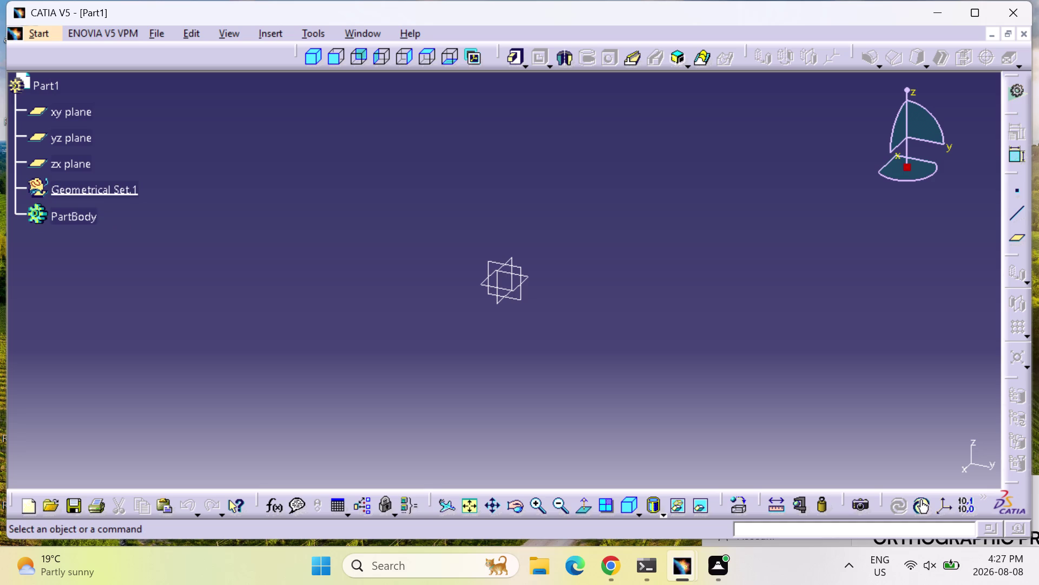
Select Part1's yz plane in the specification tree as the sketch reference.
click(56, 138)
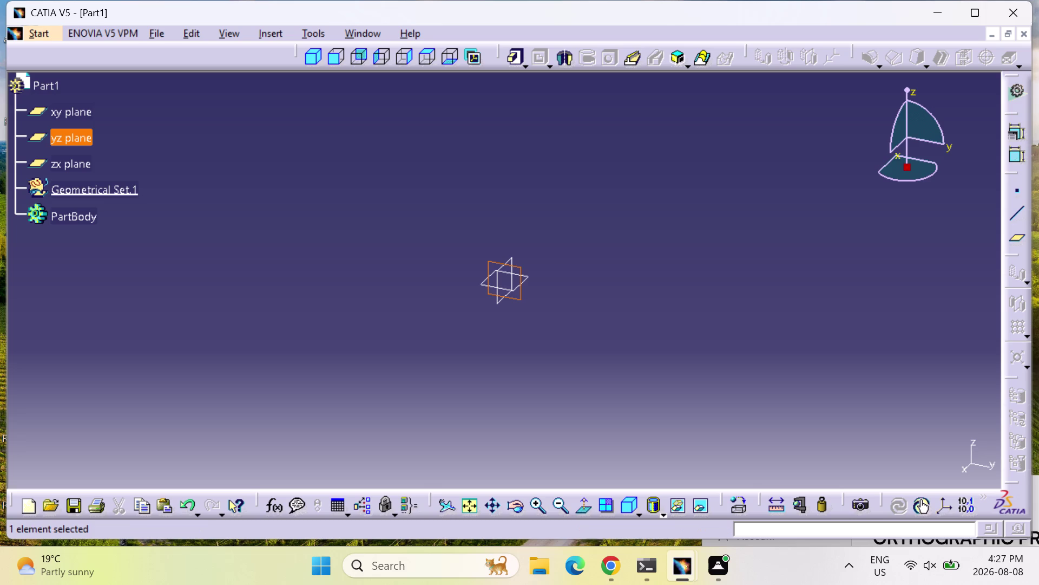
scroll(down, 3)
scroll(down, 3)
scroll(down, 3)
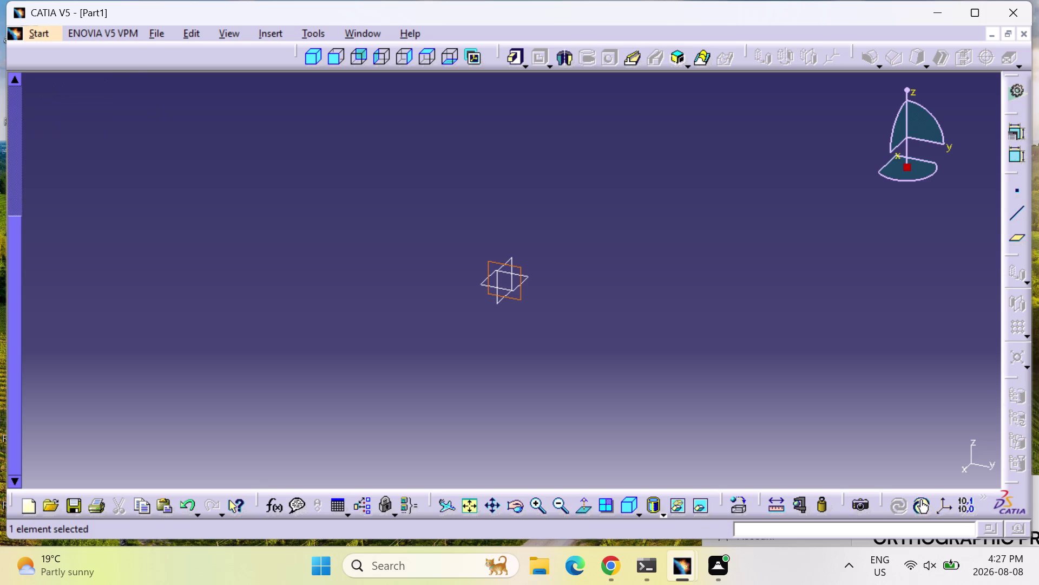
scroll(up, 3)
scroll(down, 3)
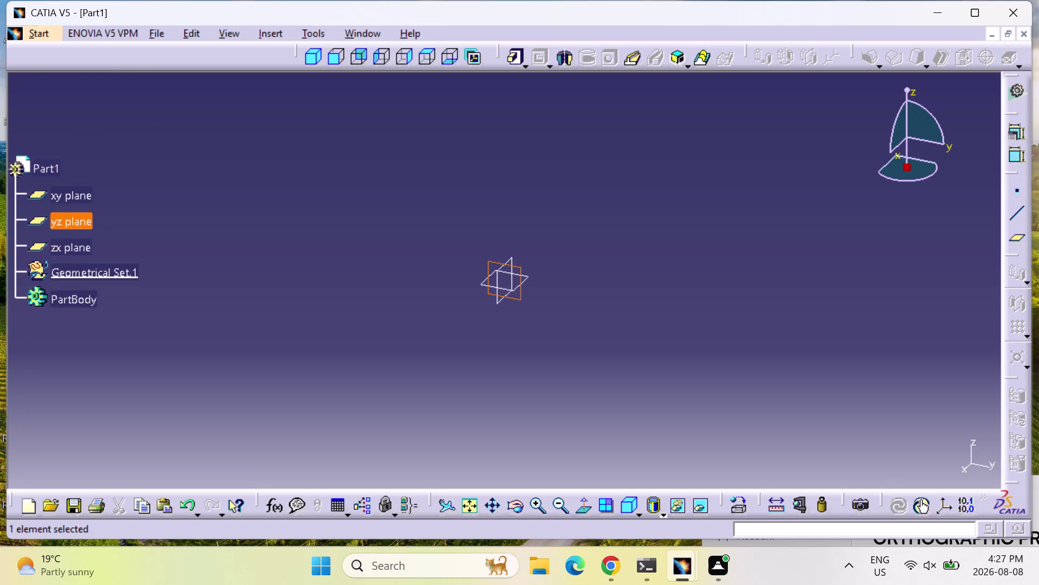
scroll(down, 3)
scroll(down, 3)
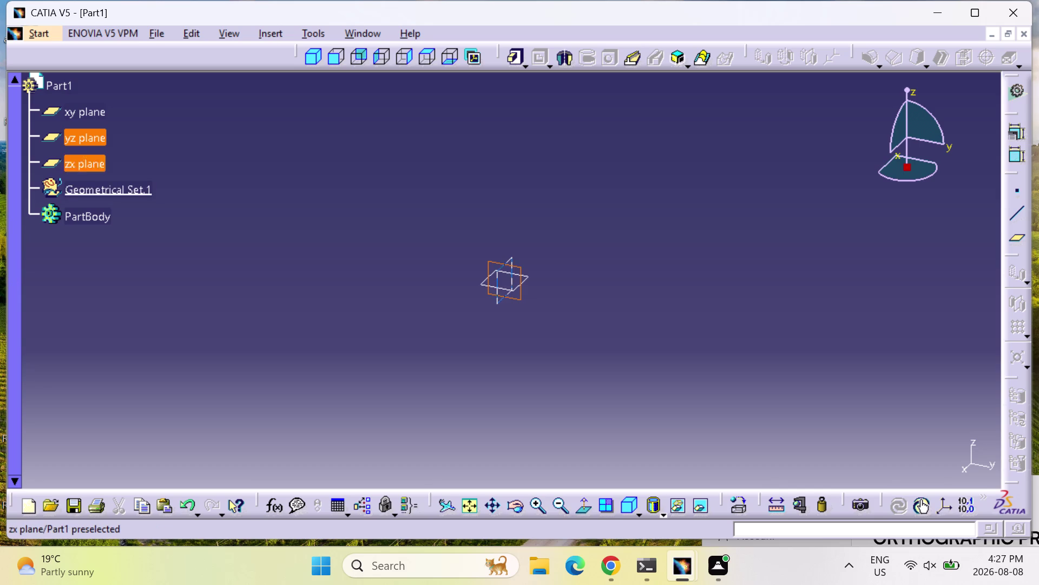
click(85, 140)
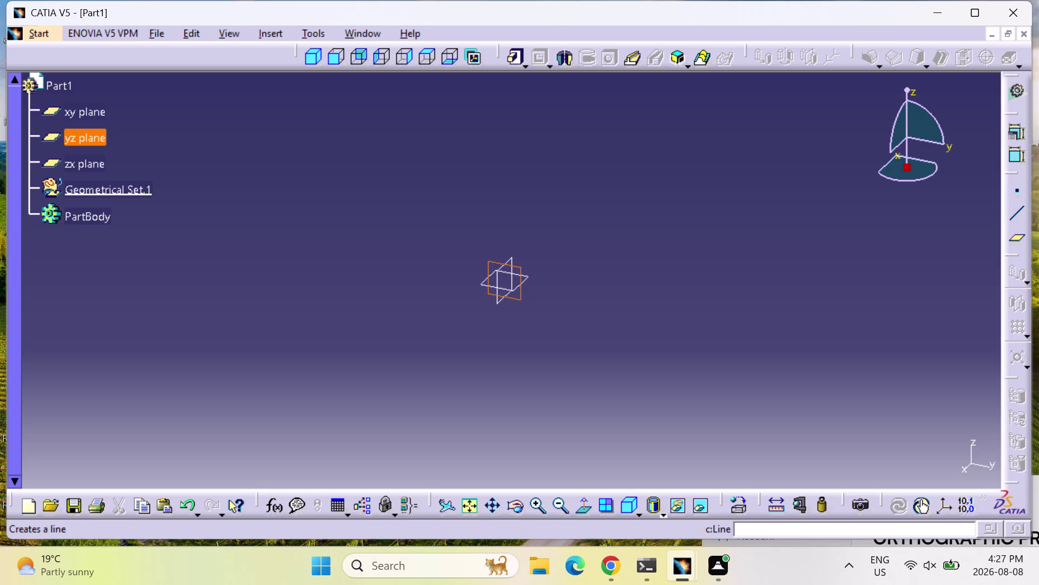
right_click(952, 52)
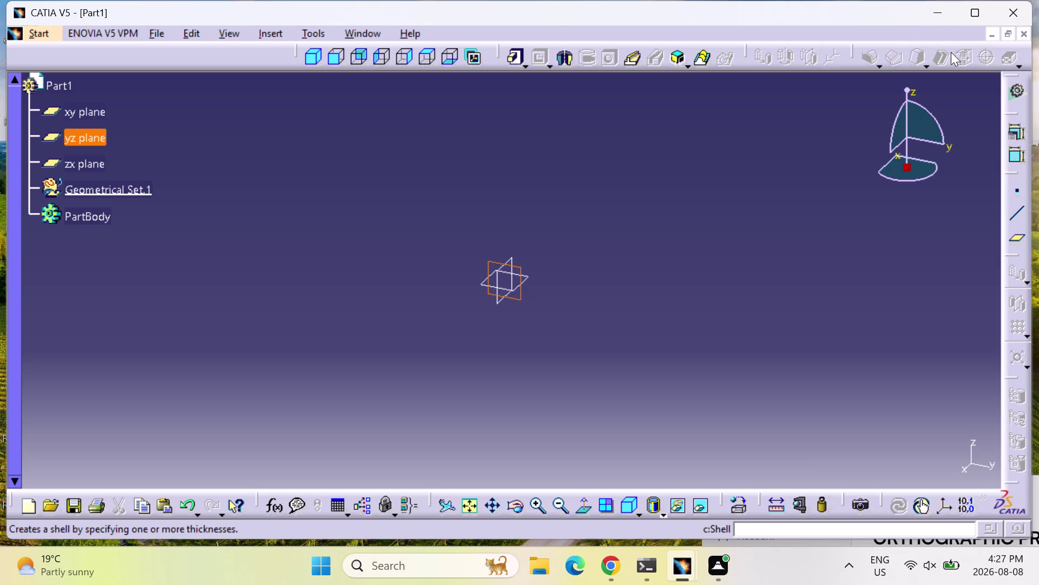
Move the modelling and wireframe toolbars to new docked positions at the top.
right_click(949, 44)
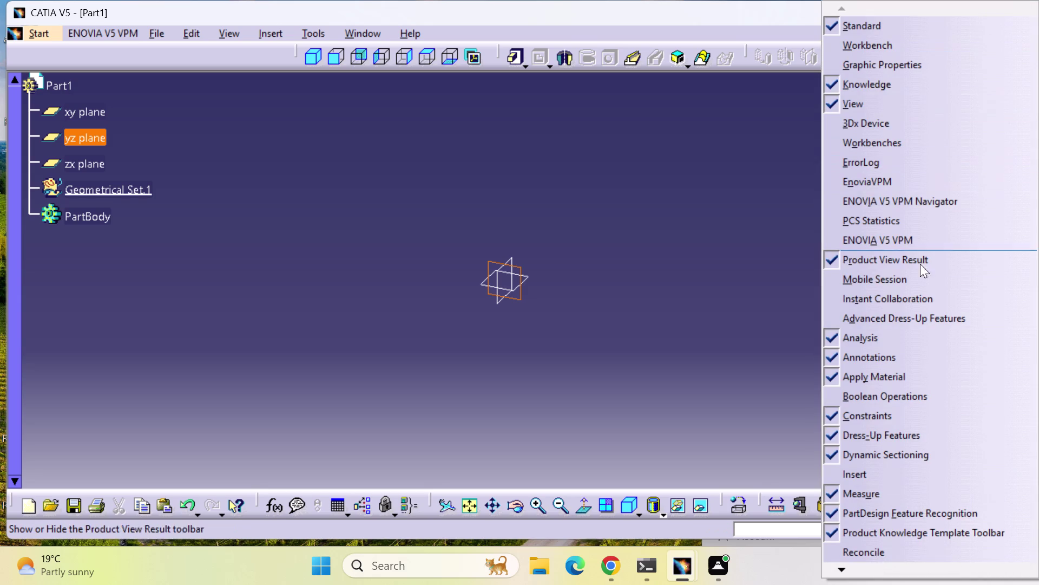
click(787, 38)
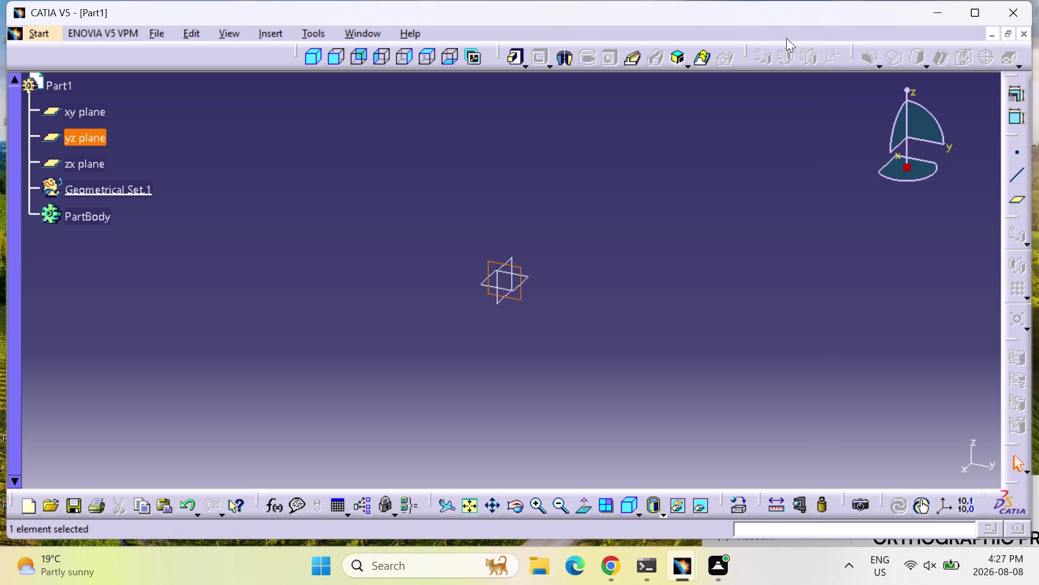
drag(1015, 134, 920, 59)
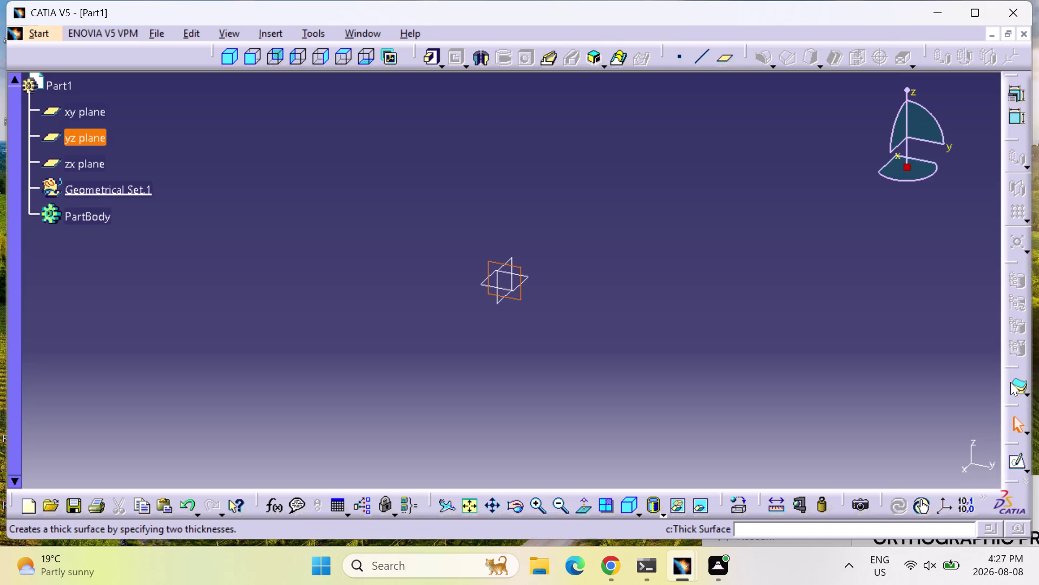
drag(1012, 372, 939, 11)
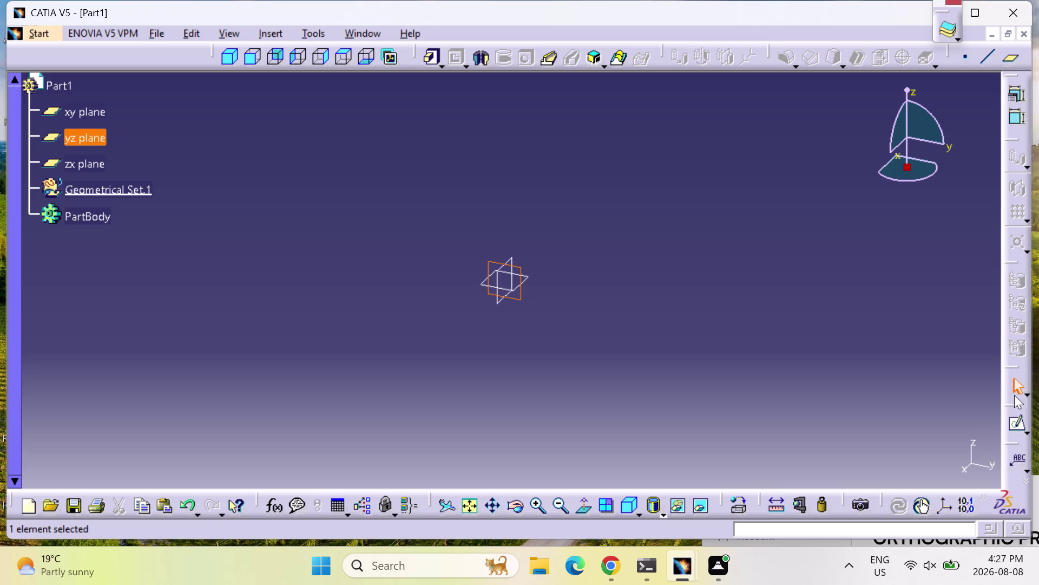
Redock the remaining tool groups so the Sketcher toolbar is within reach.
drag(1008, 367, 933, 0)
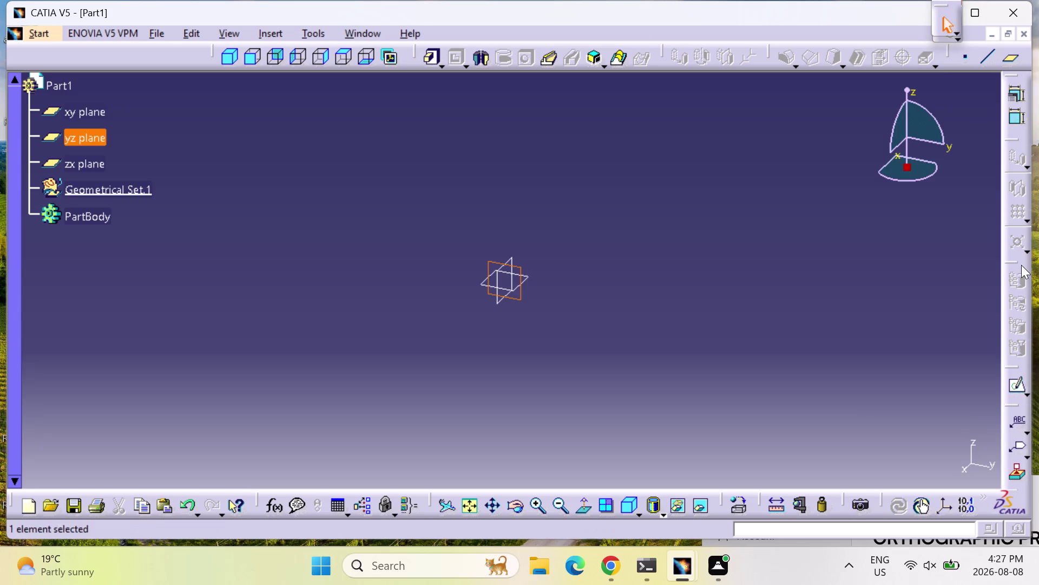
drag(1021, 264, 912, 53)
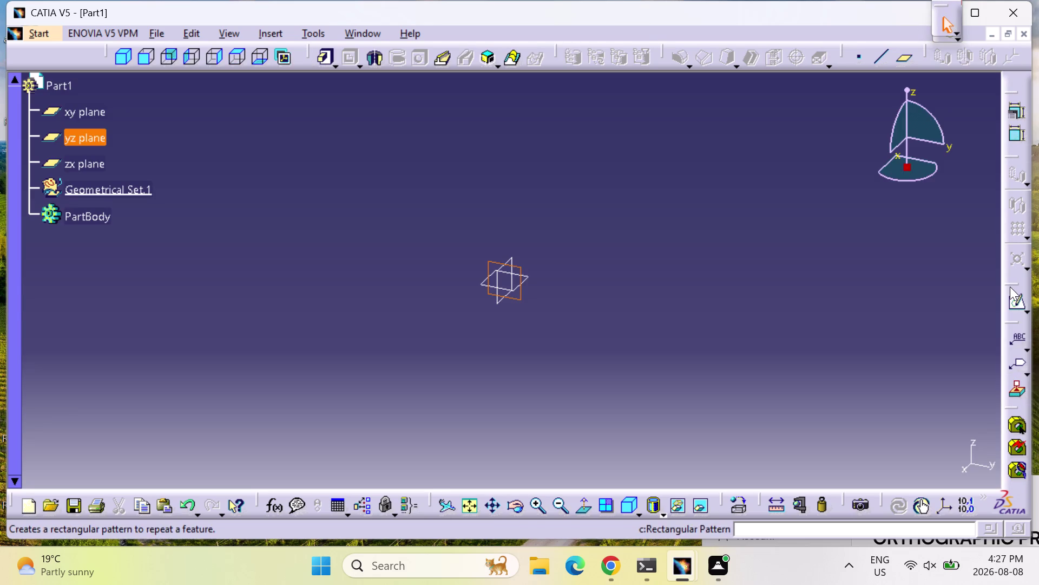
drag(1014, 243, 894, 0)
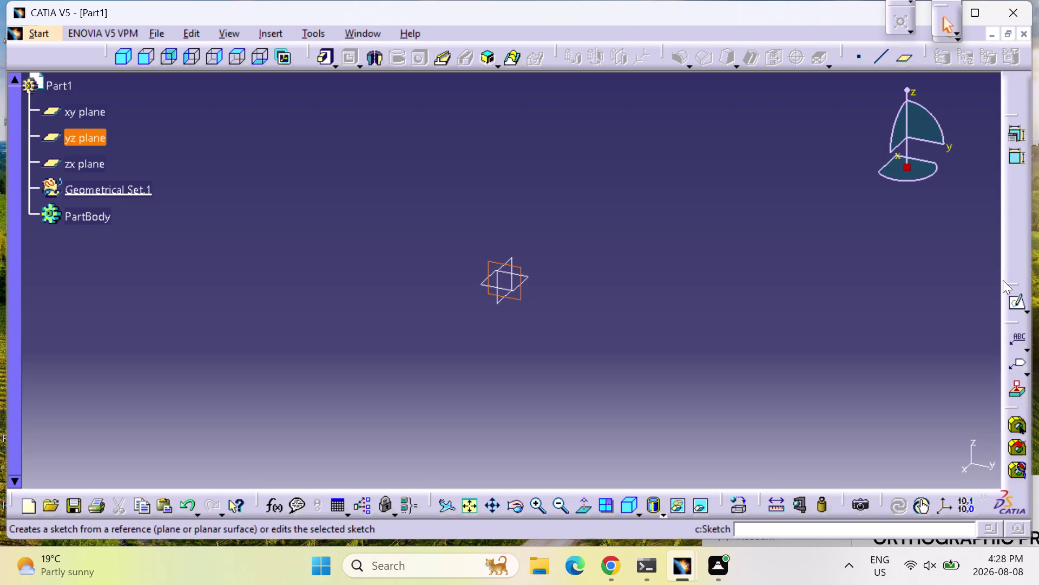
drag(1011, 281, 1021, 176)
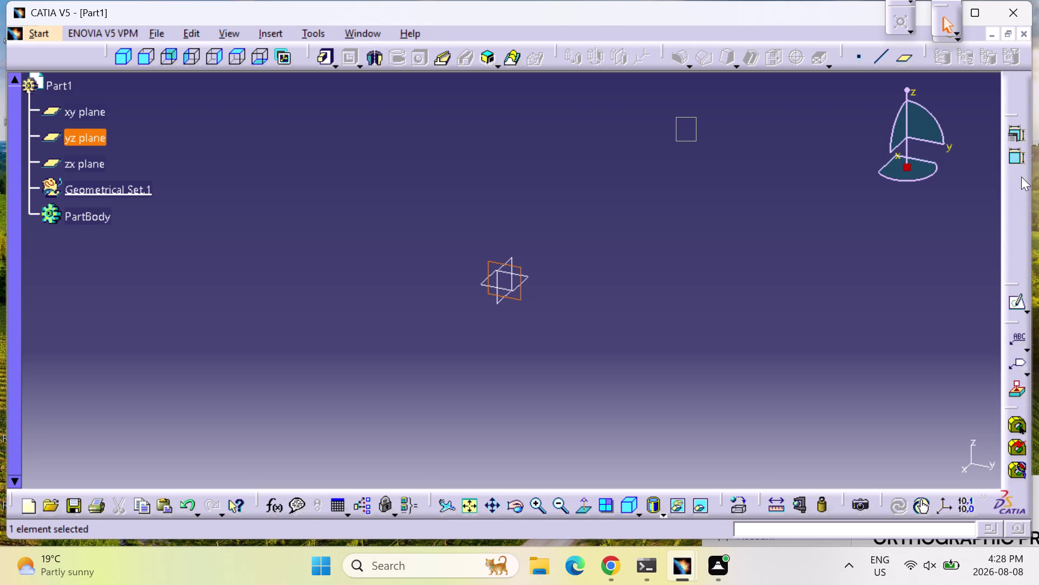
drag(1022, 176, 998, 182)
drag(998, 183, 1026, 173)
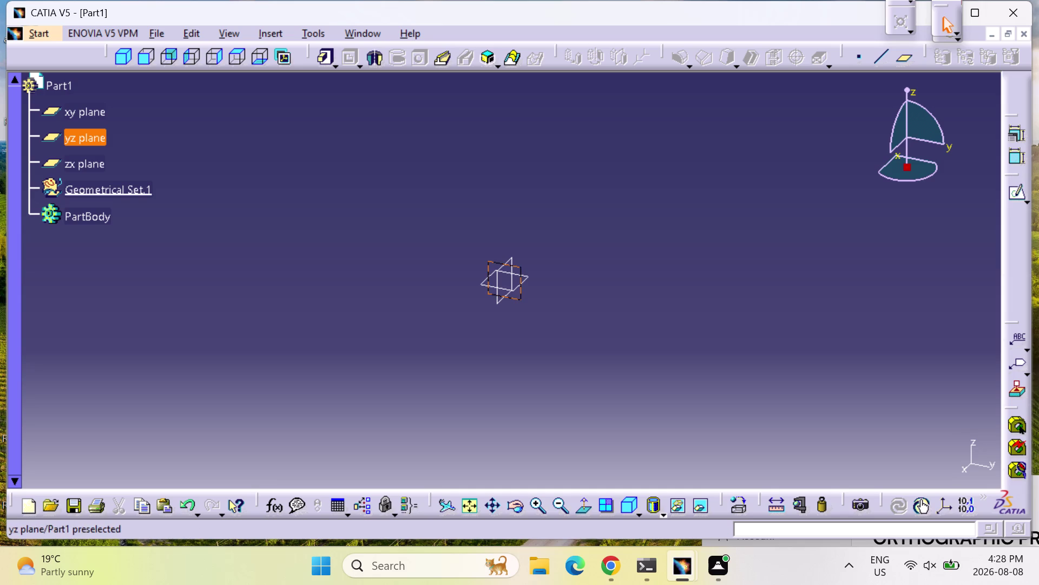
Create Sketch.1 on the yz plane and dismiss the pop-up notification.
click(84, 136)
click(1016, 189)
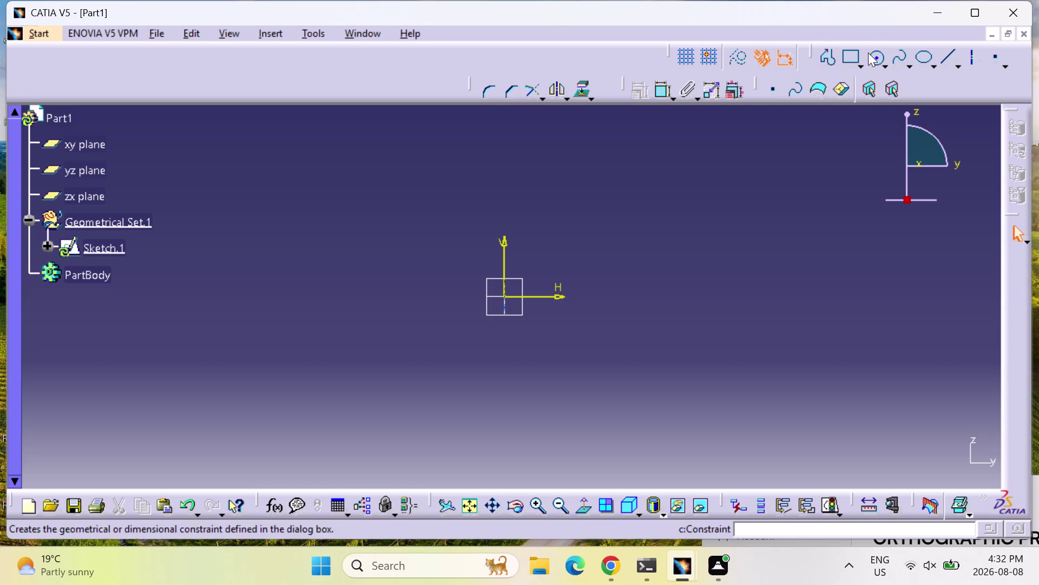
Start a rectangle with its first corner at the sketch origin.
click(855, 58)
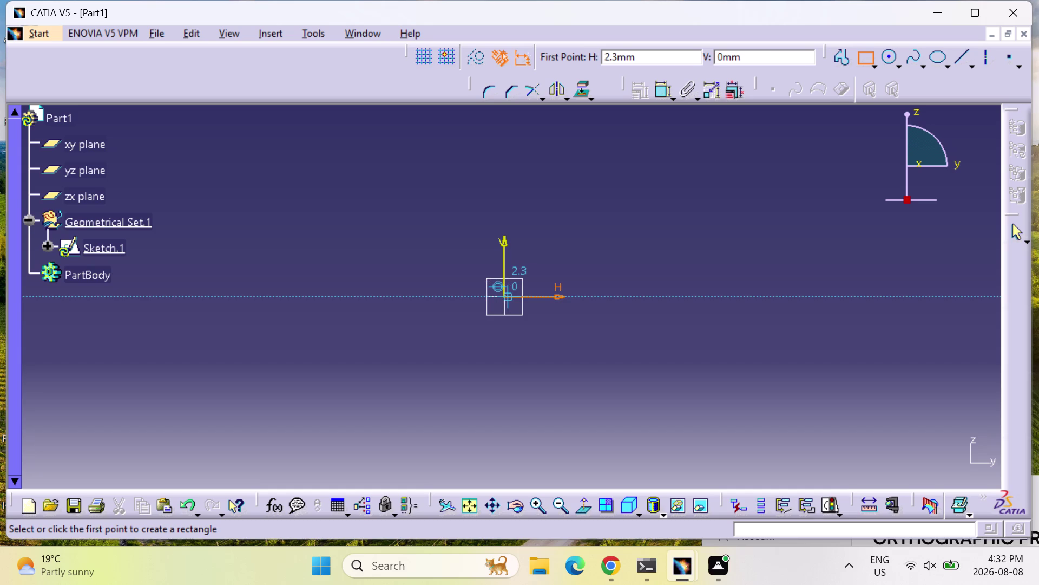
click(508, 298)
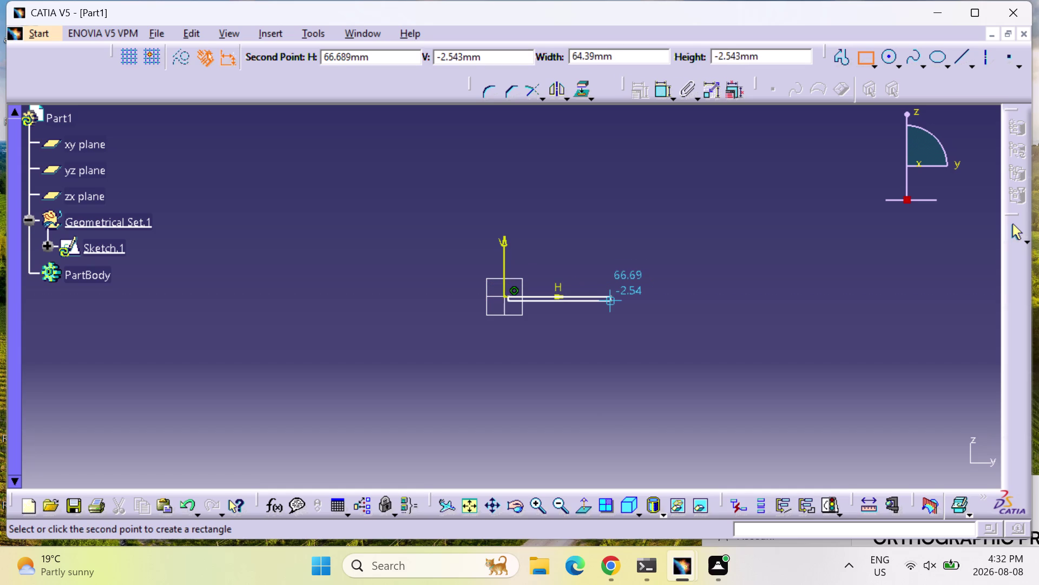
key(Escape)
key(Escape)
key(Escape)
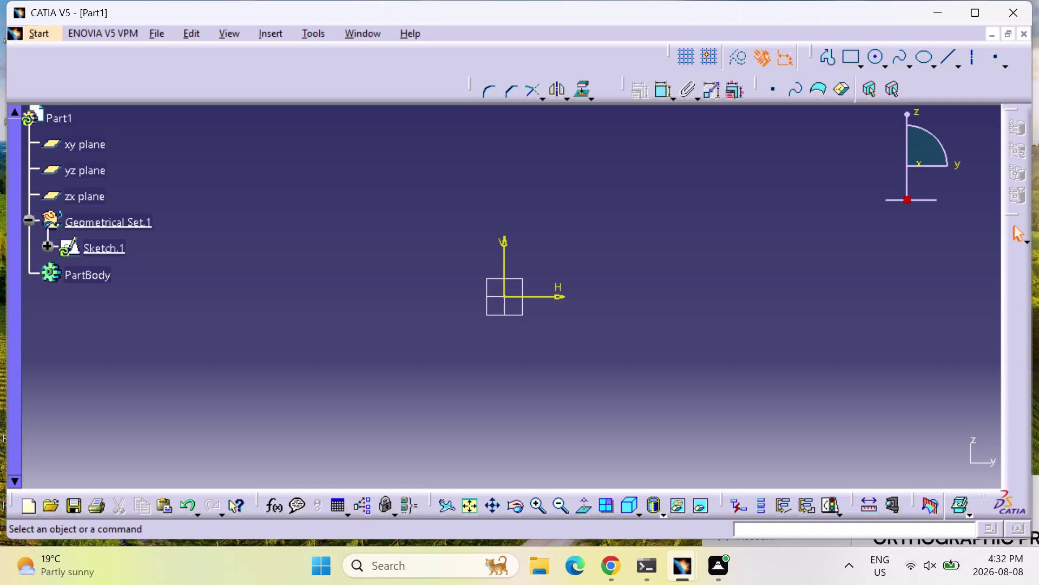
click(830, 53)
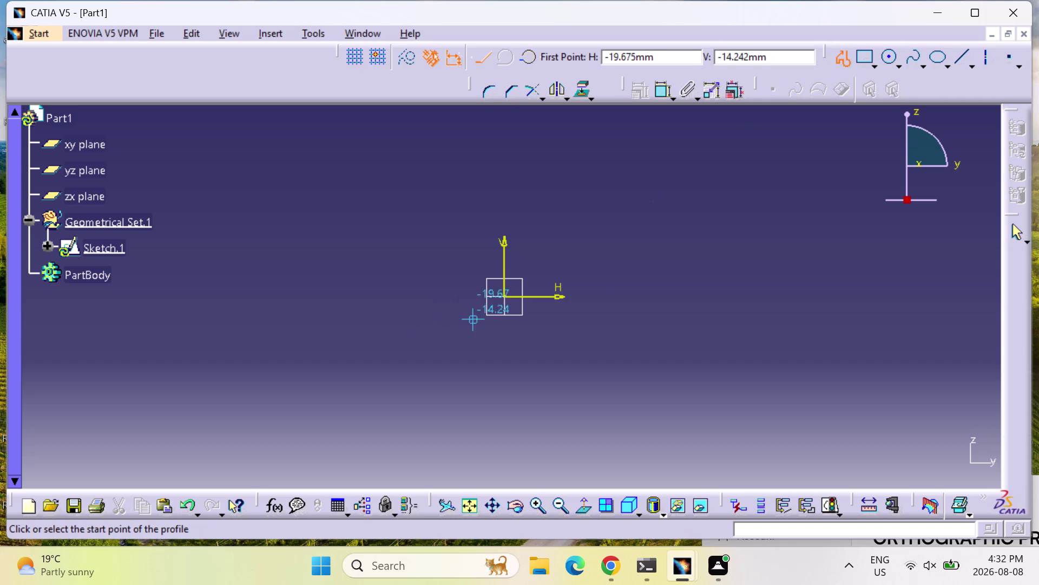
click(502, 296)
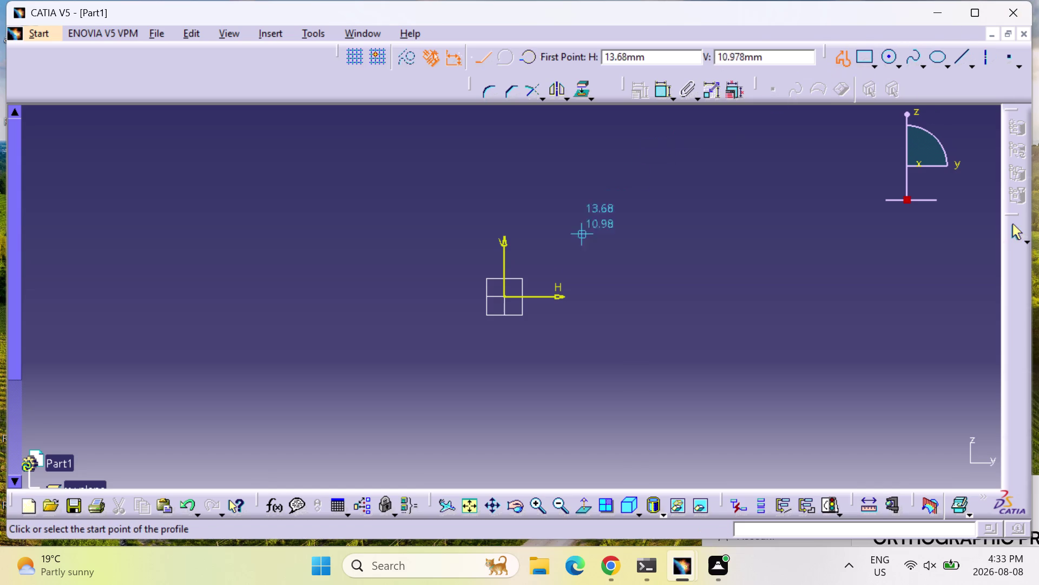
click(505, 298)
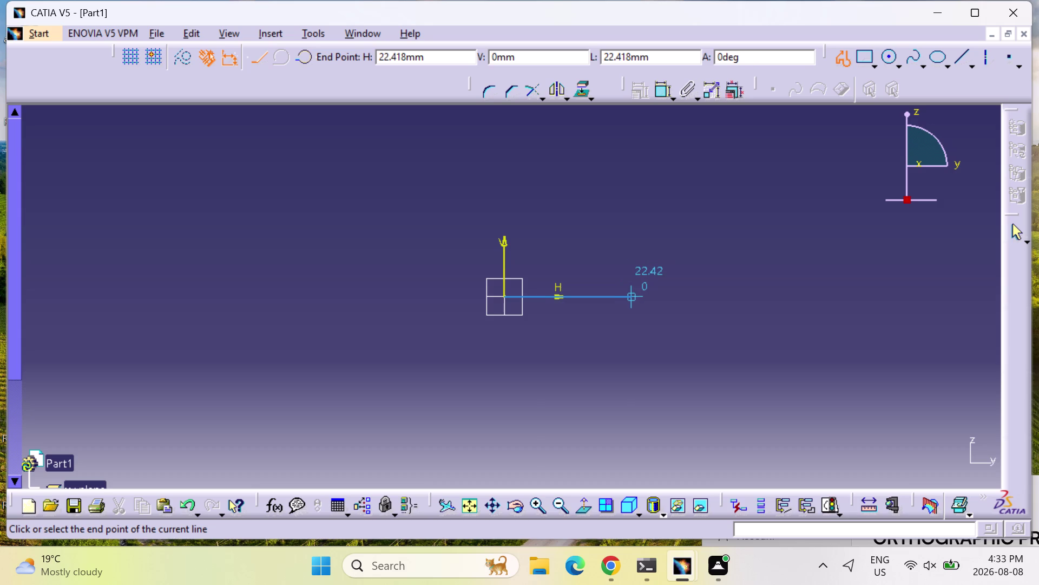
key(6)
key(Return)
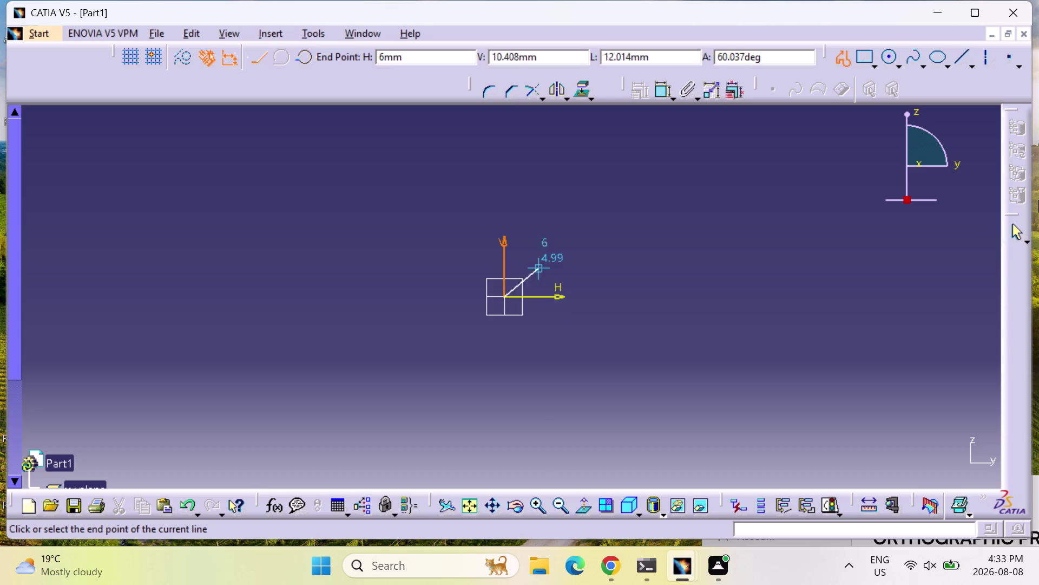
key(Escape)
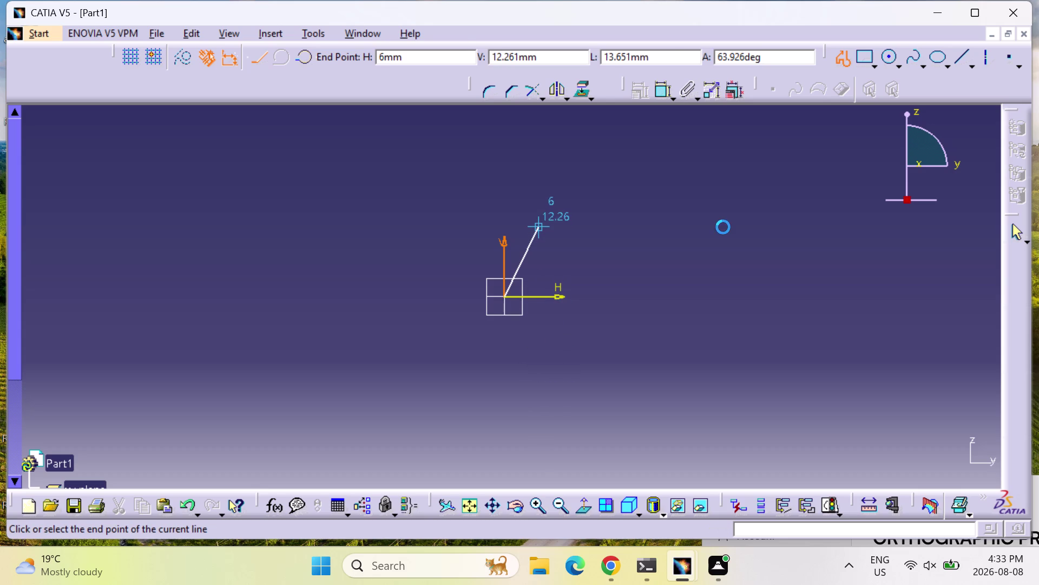
key(Escape)
key(Escape)
key(Escape)
key(Escape)
key(Escape)
key(Escape)
key(Escape)
key(Escape)
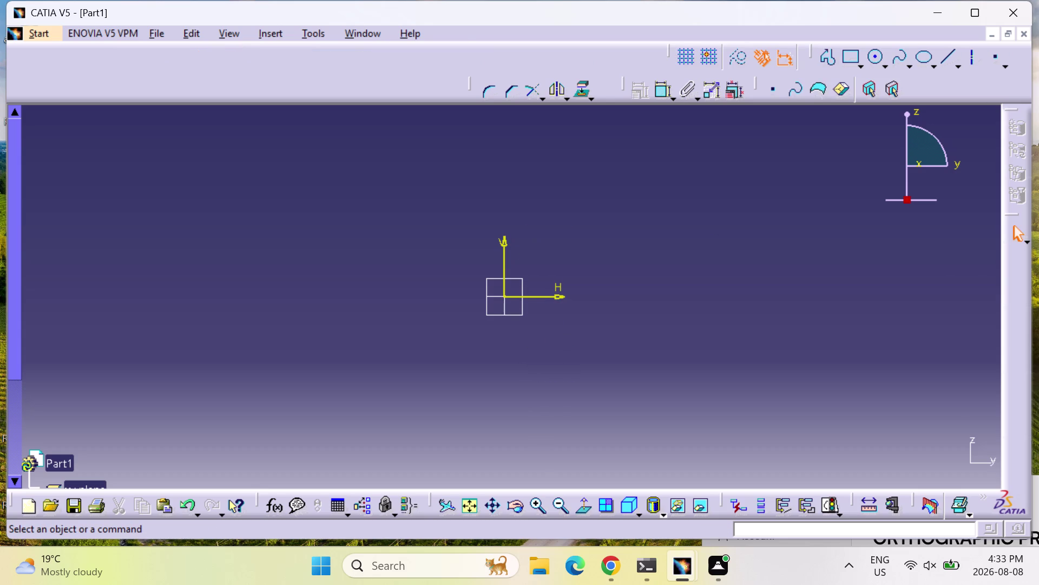
click(822, 58)
click(830, 58)
click(1025, 31)
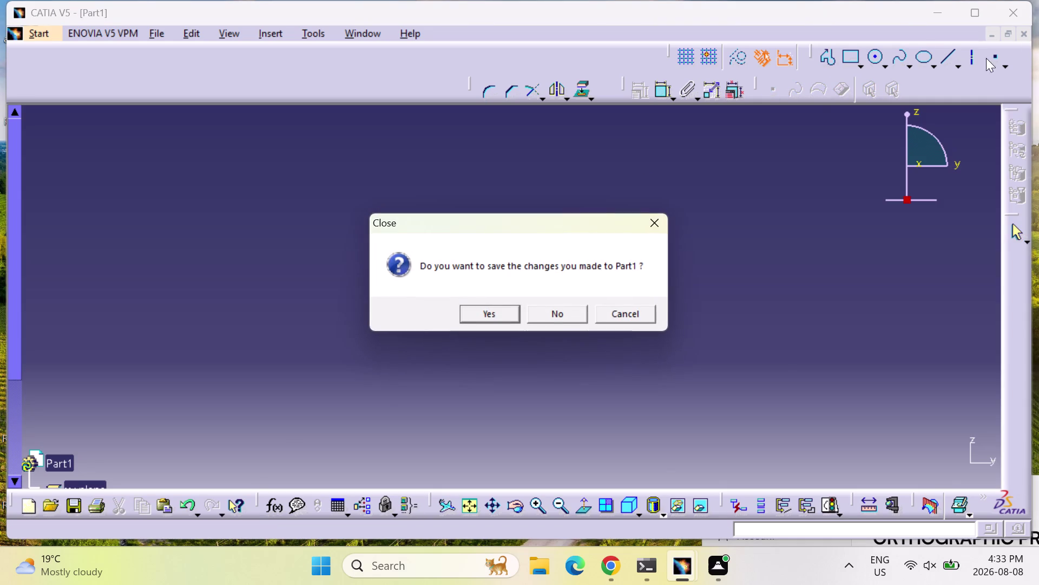
Close Part1 without saving and create a new Part1 in Part Design.
click(578, 316)
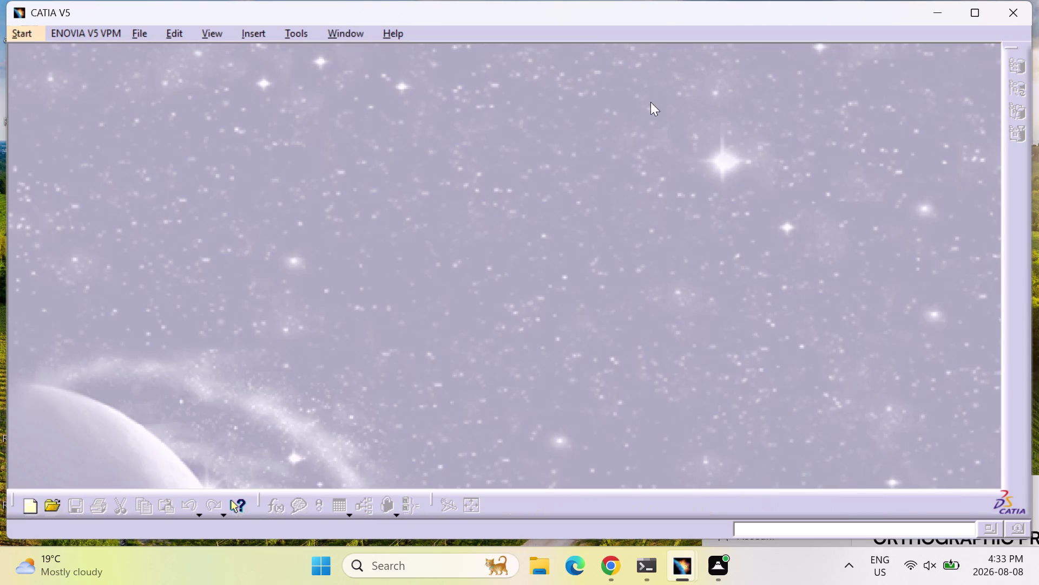
click(11, 31)
click(47, 66)
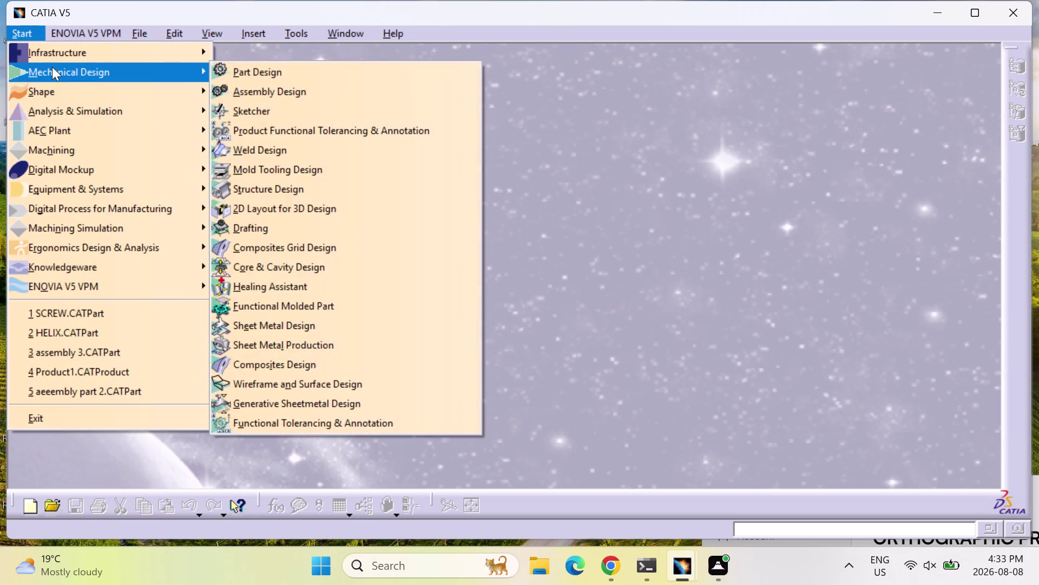
click(289, 67)
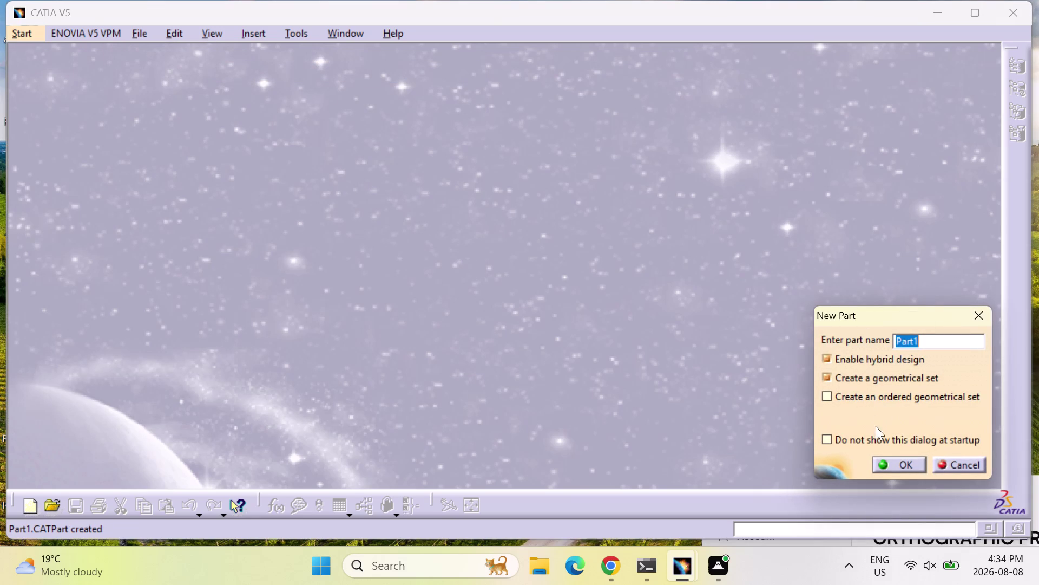
click(883, 458)
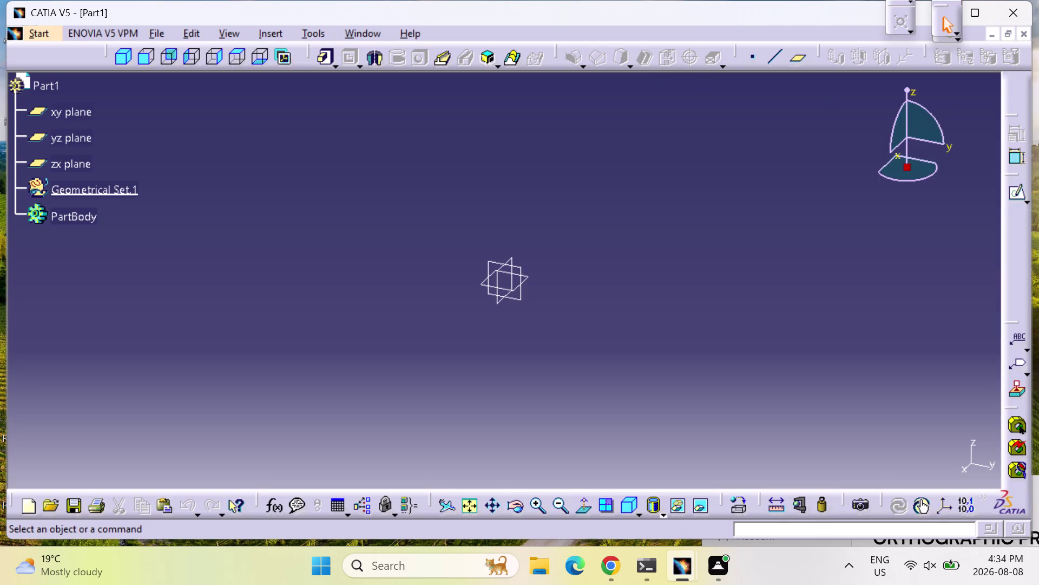
Create Sketch.1 on the yz plane of the new Part1.
click(63, 133)
click(1015, 194)
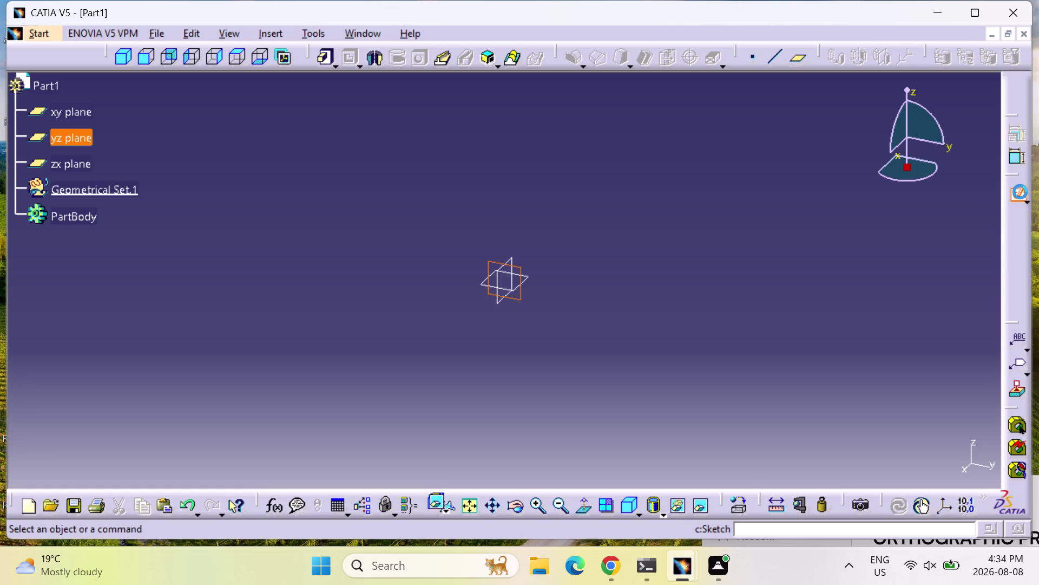
click(825, 53)
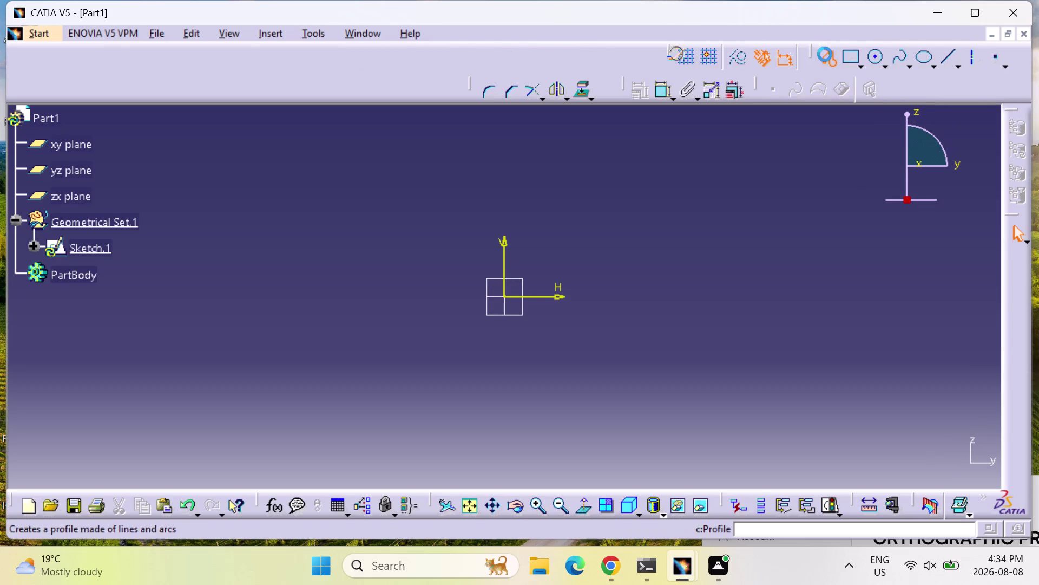
Start a profile at the origin, enter 6, then cancel it.
click(506, 296)
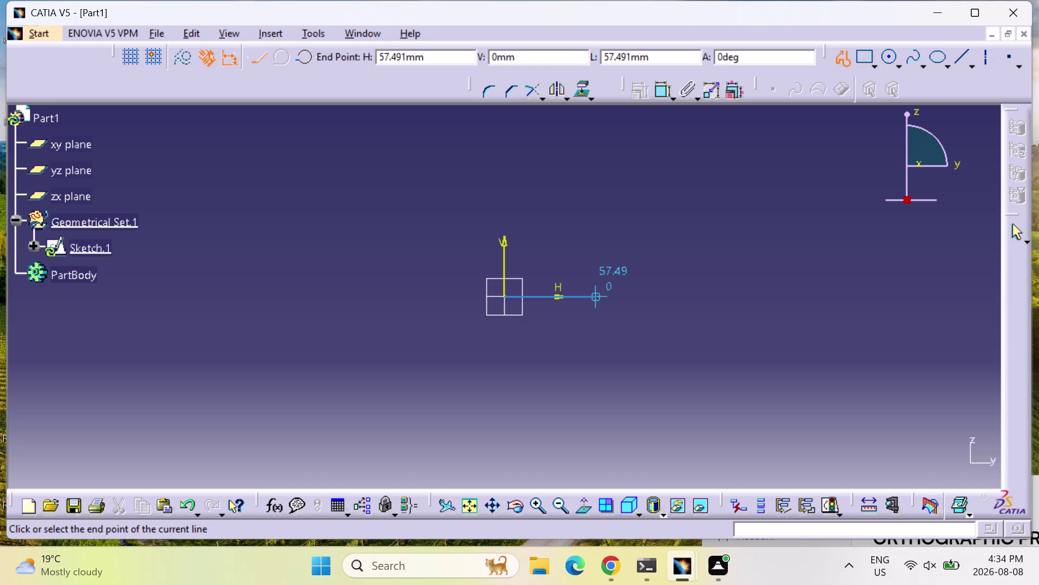
key(6)
key(Return)
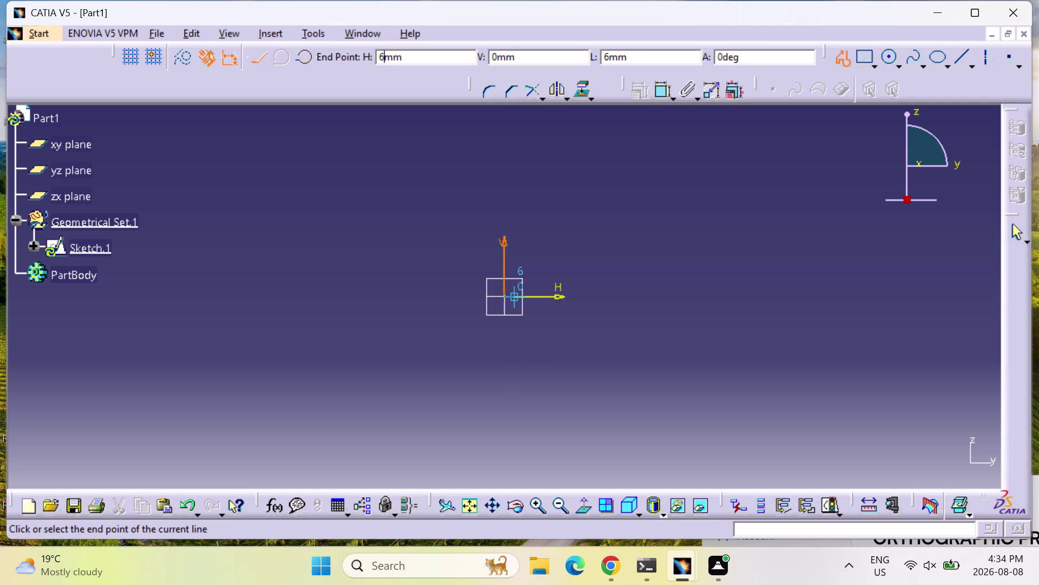
key(Escape)
key(Escape)
key(Escape)
key(Escape)
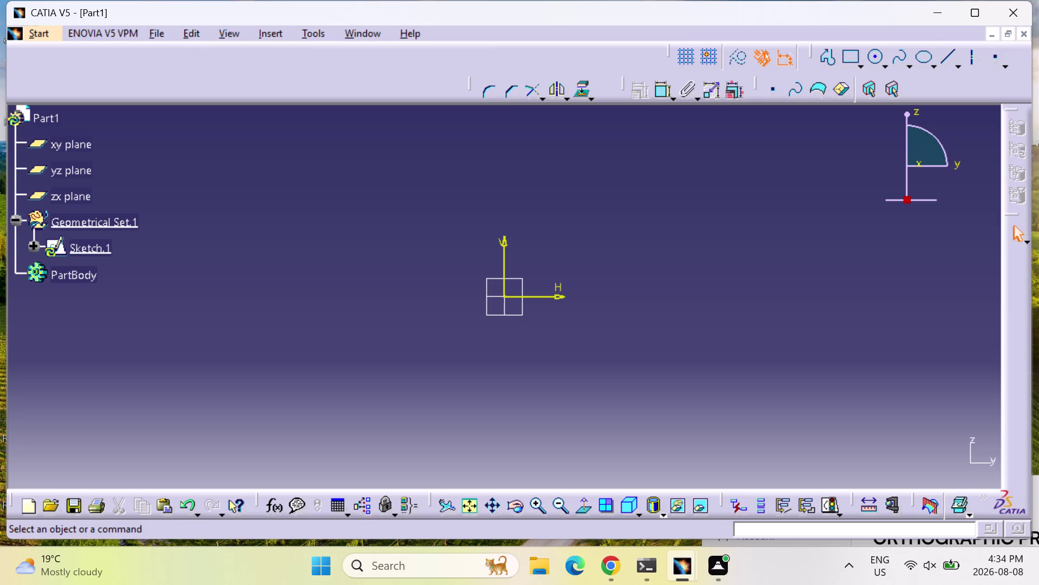
Draw a horizontal line right from the origin and a vertical line down from its end.
click(465, 506)
click(468, 504)
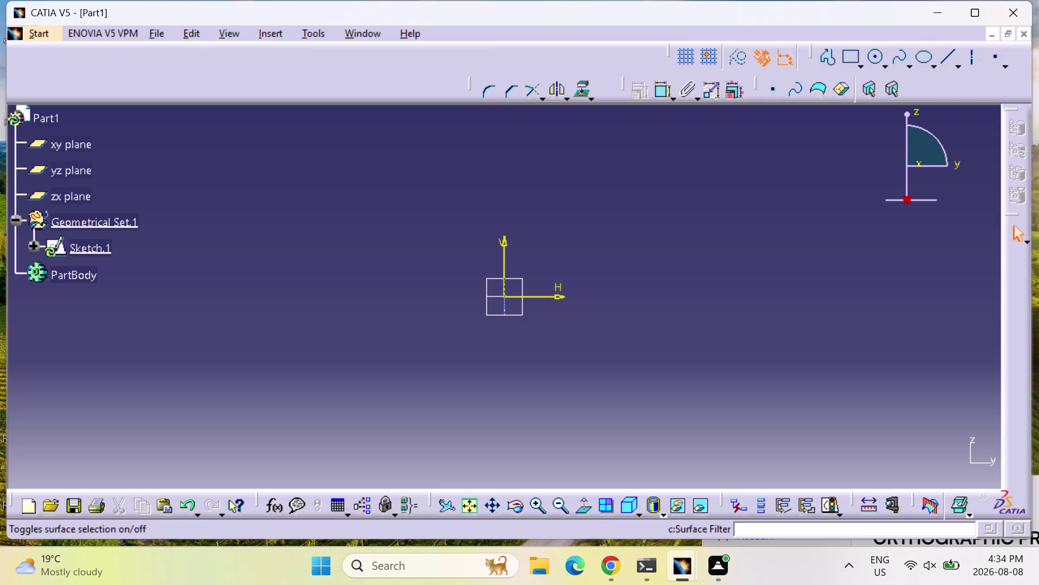
triple_click(537, 502)
click(824, 58)
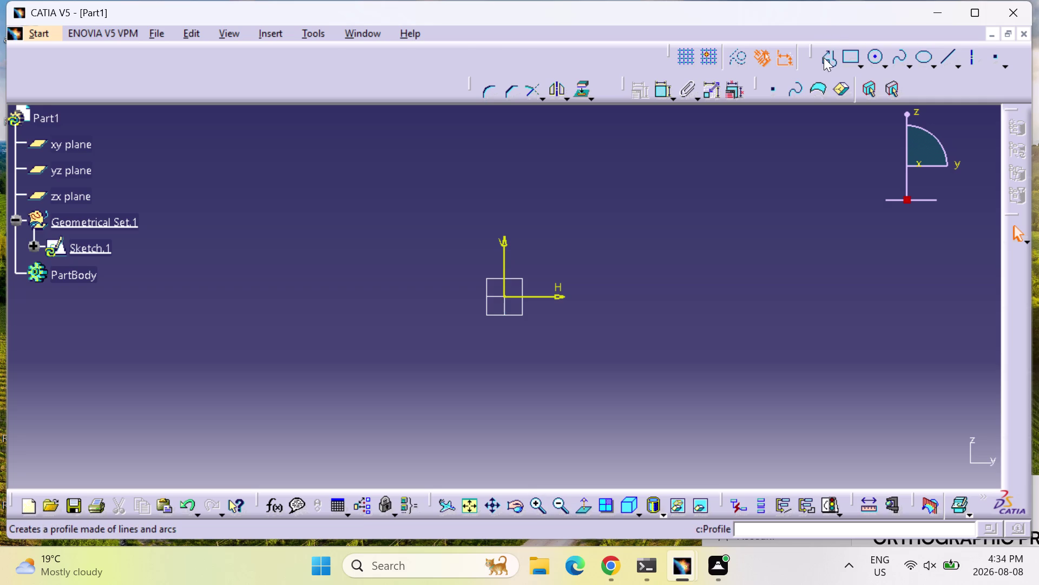
click(505, 295)
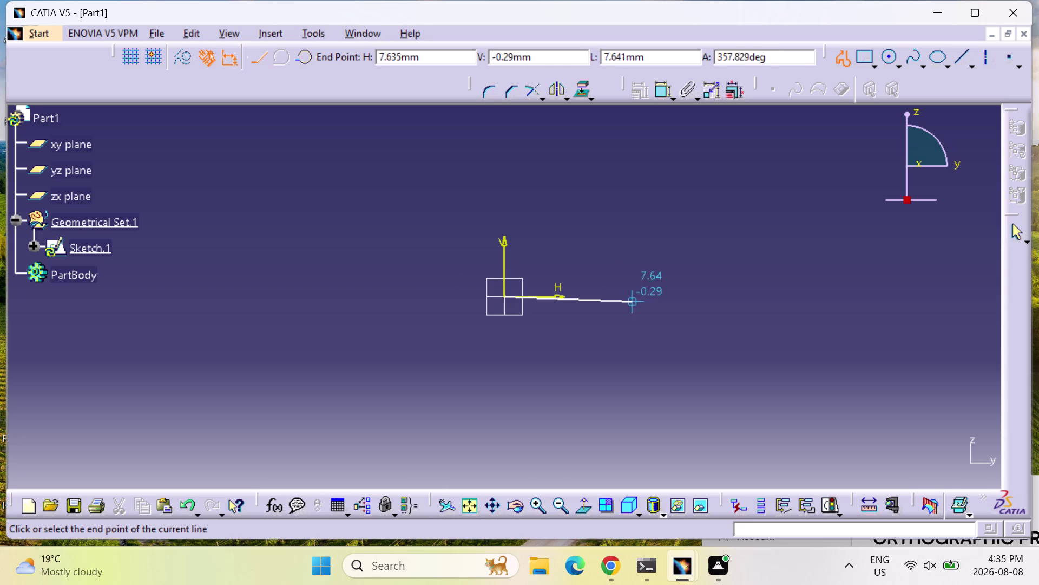
click(671, 297)
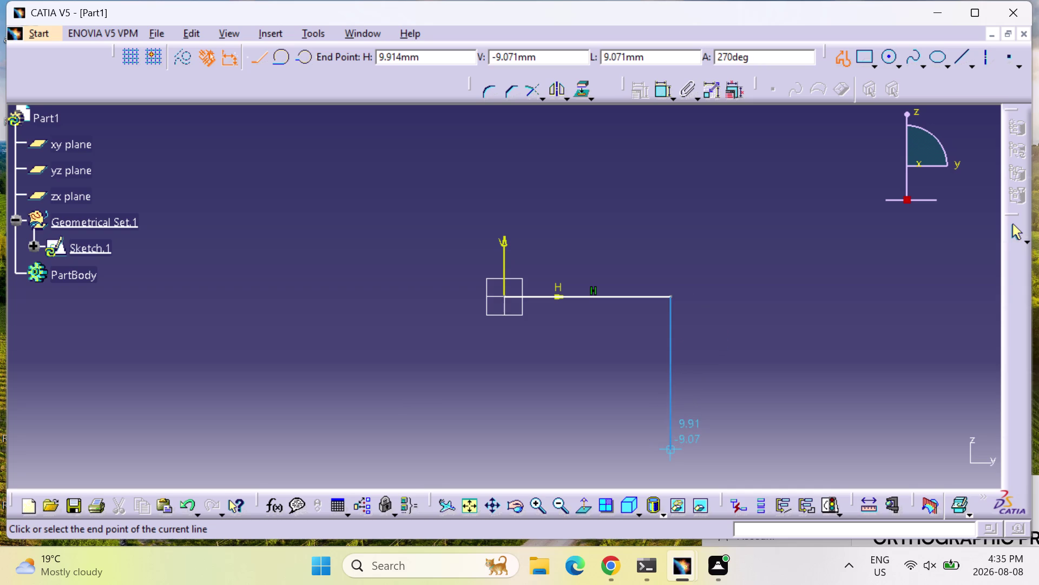
click(674, 449)
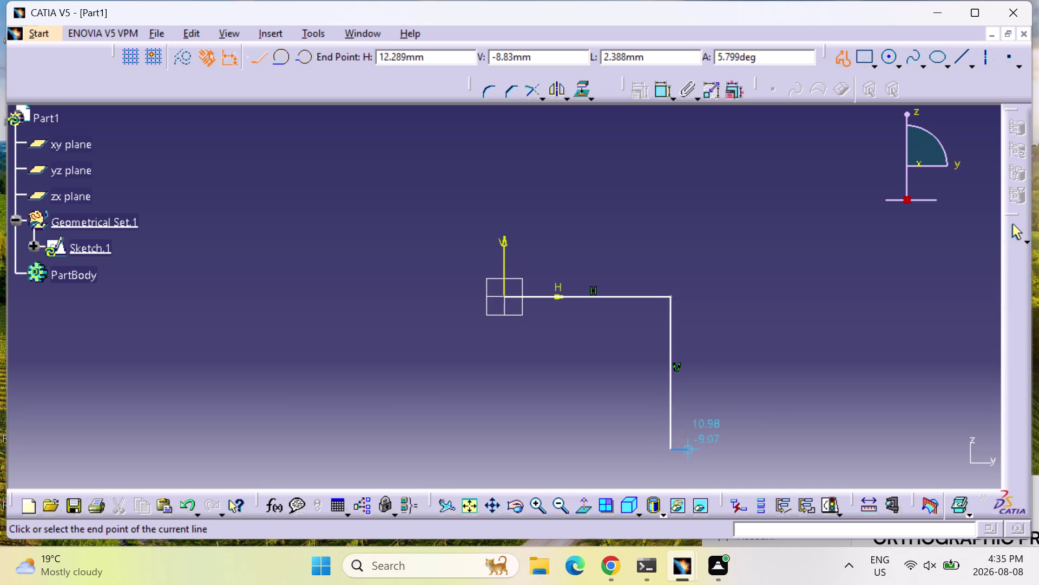
key(Escape)
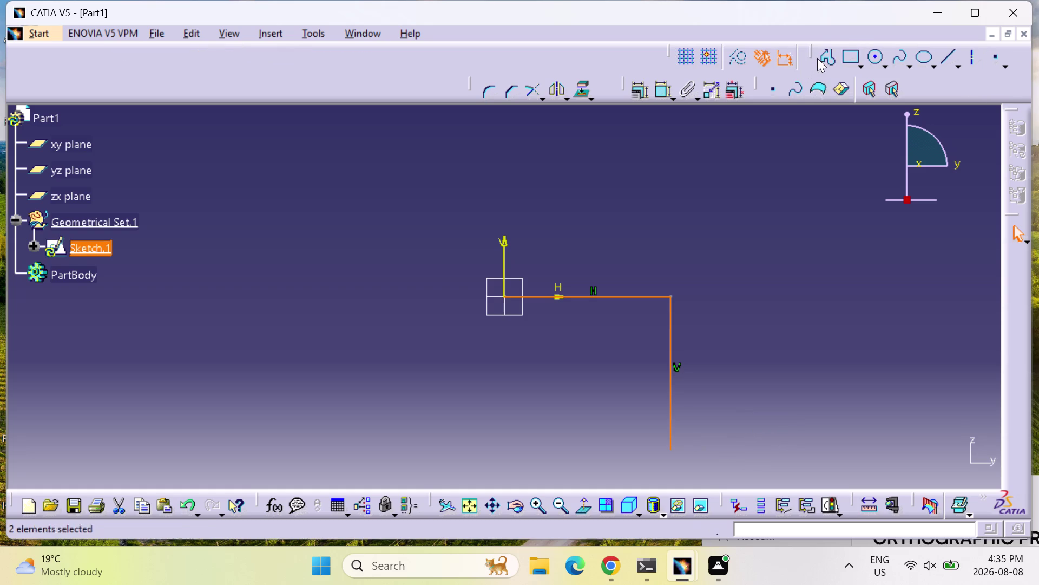
Draw a line left from the origin with a downward leg, leaving the bottom open.
click(834, 58)
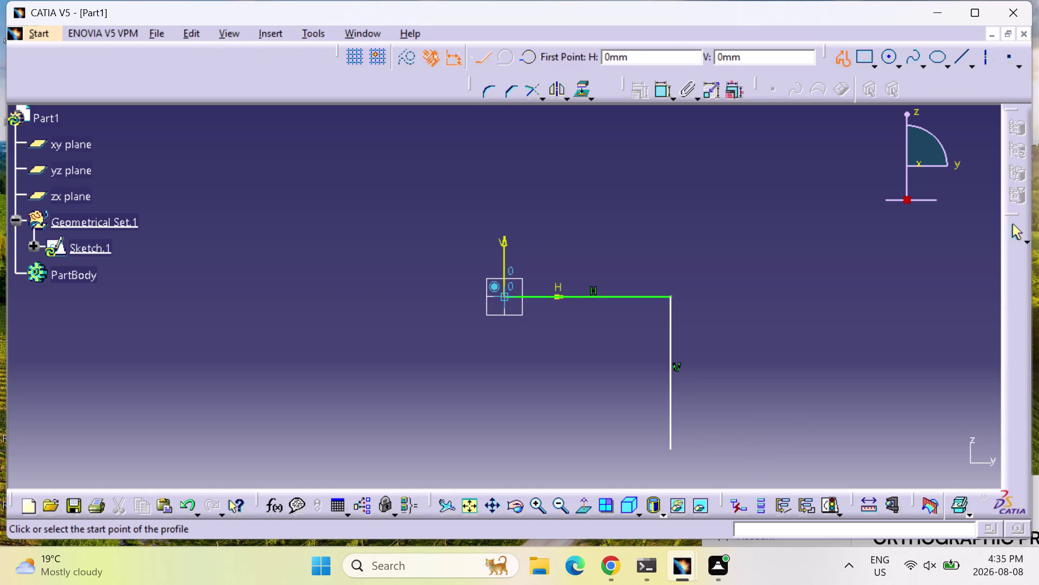
click(505, 299)
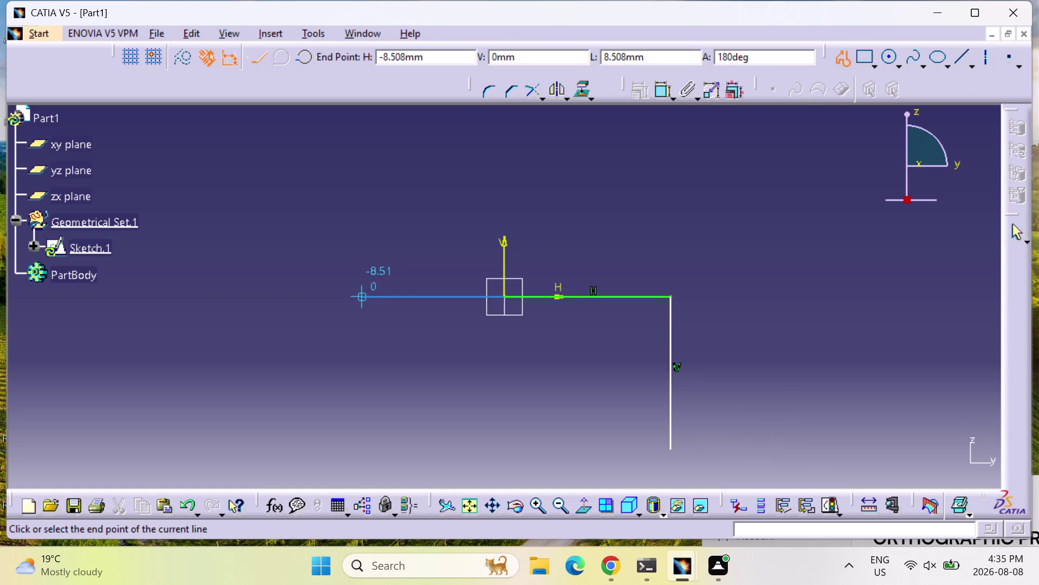
click(379, 297)
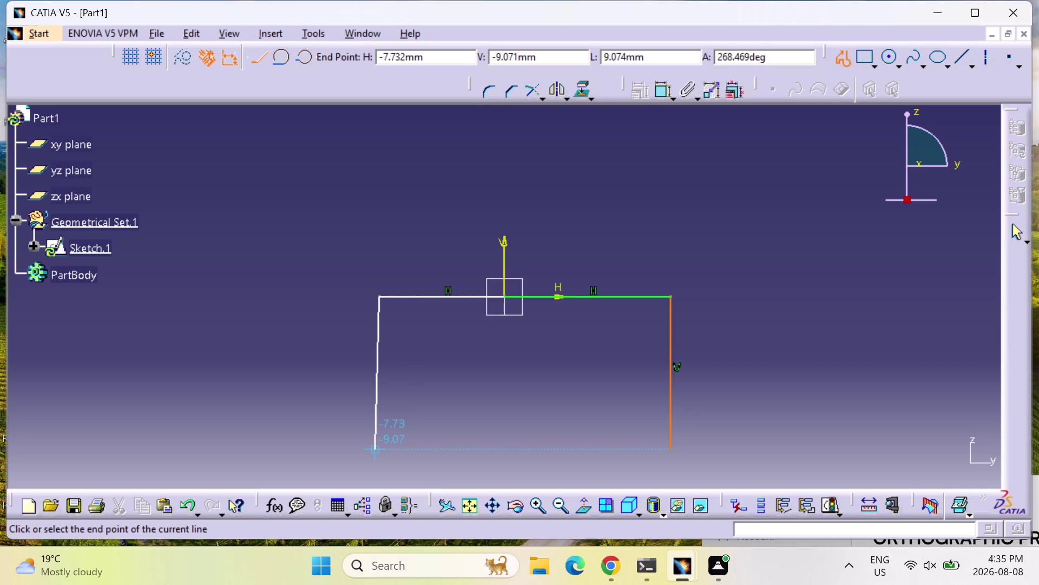
click(379, 451)
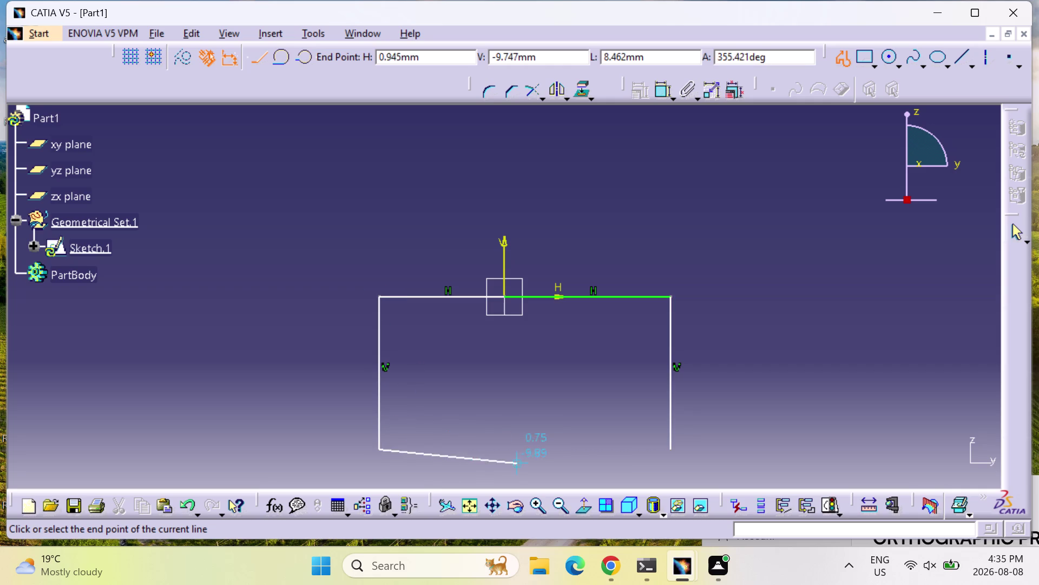
key(Escape)
key(Escape)
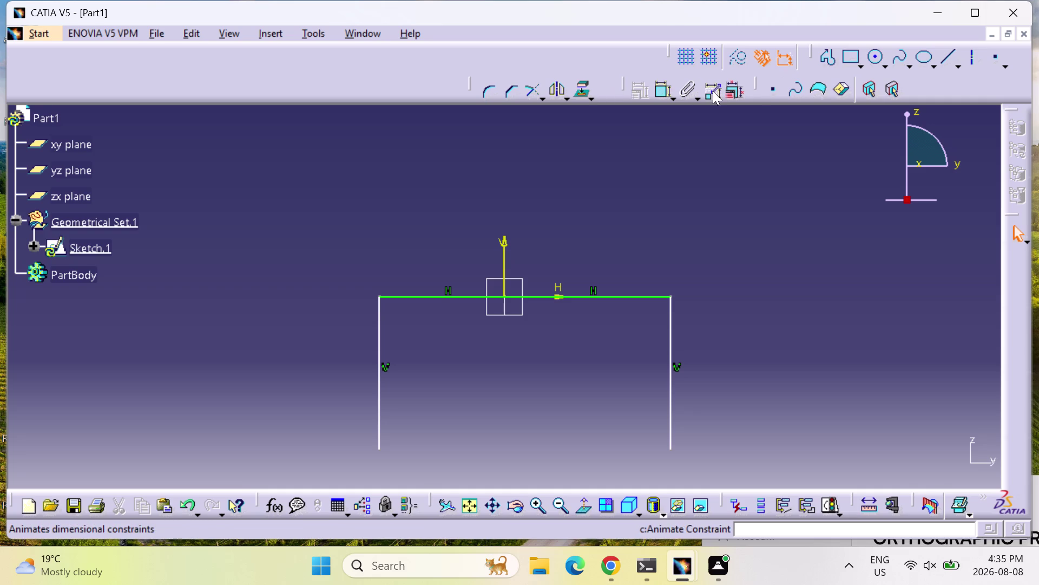
click(667, 91)
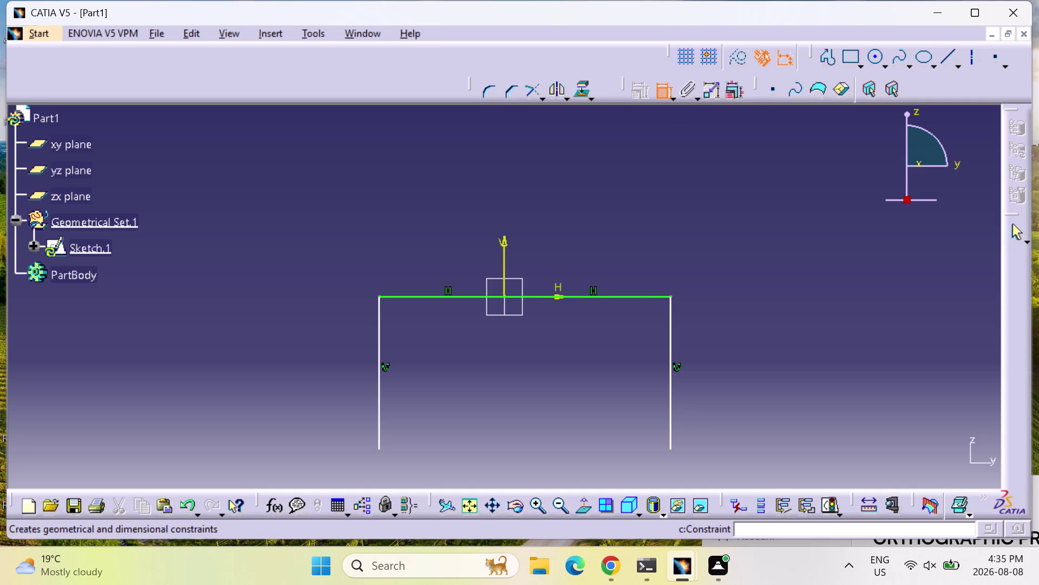
Dimension the right side from the vertical axis, changing 9.914 to 30 mm.
click(600, 296)
click(600, 240)
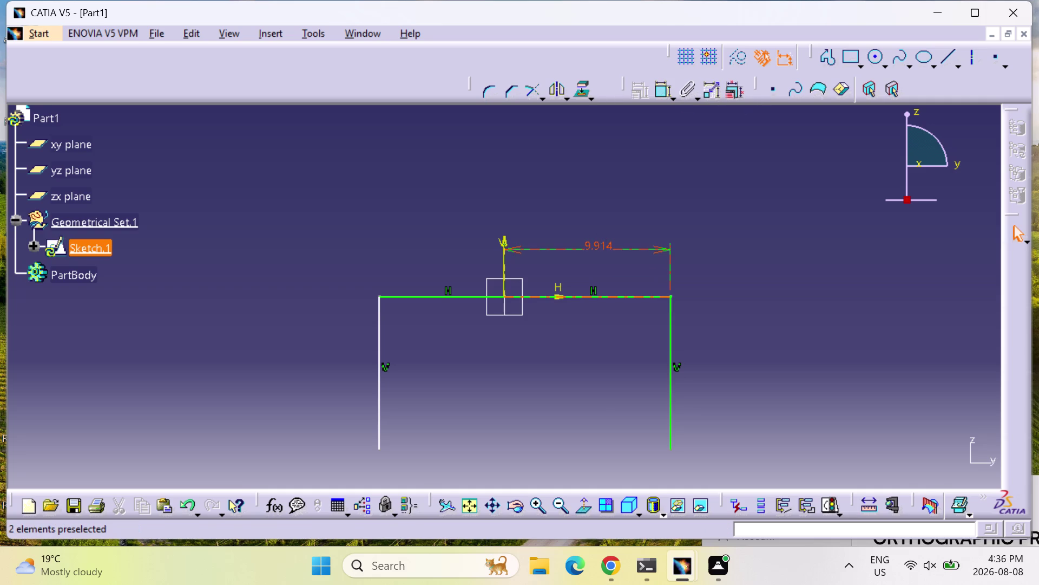
double_click(609, 245)
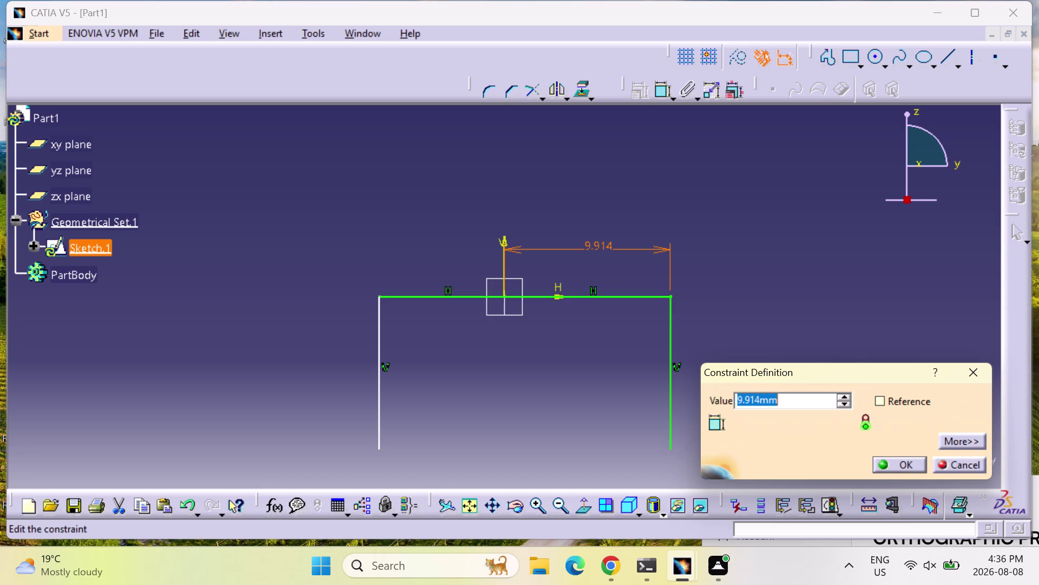
double_click(595, 244)
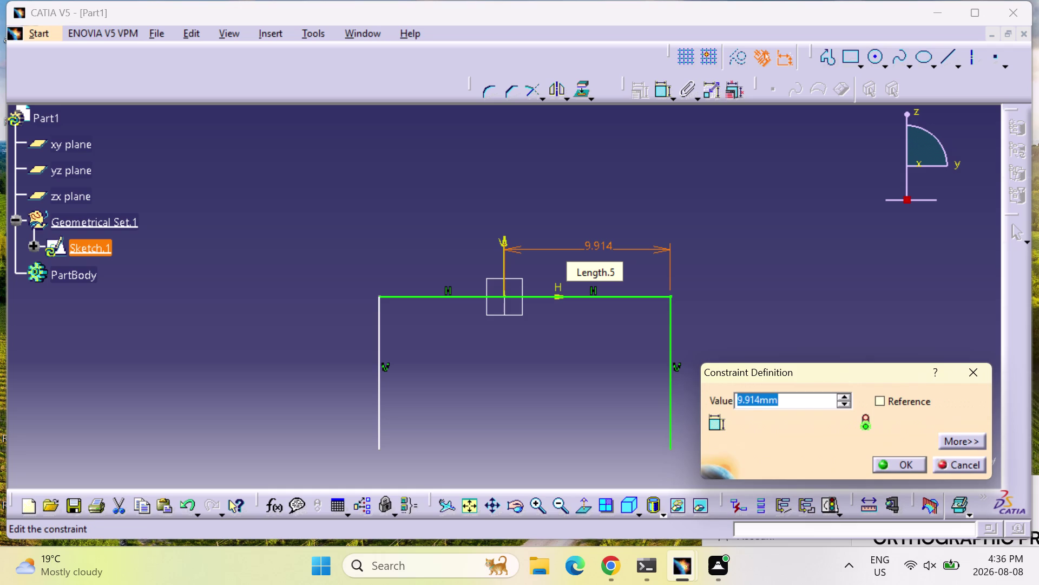
text(30)
key(Return)
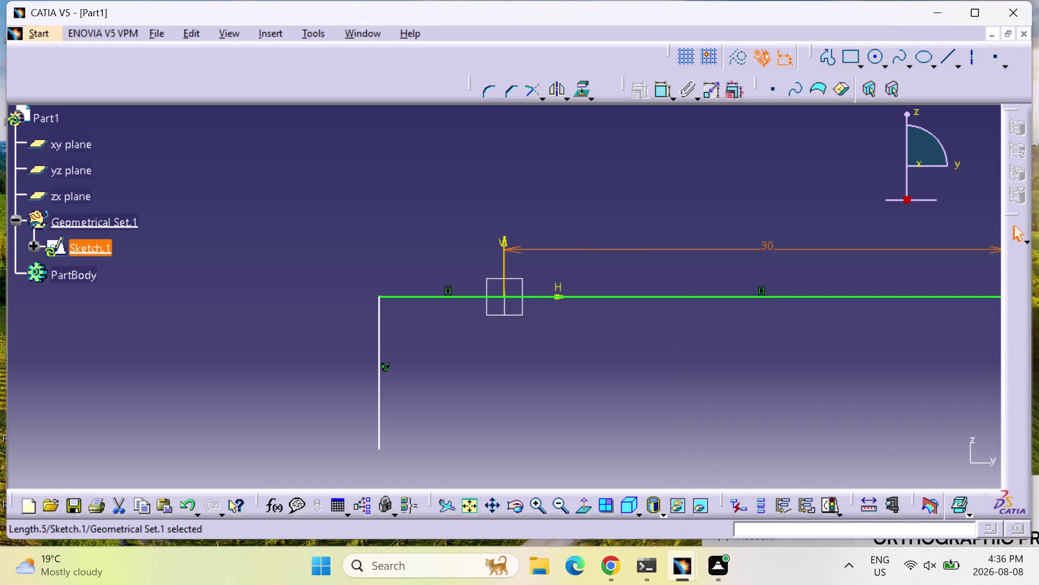
scroll(down, 3)
Zoom out and start a Constraint on the left vertical side, showing a provisional 7.49.
click(467, 509)
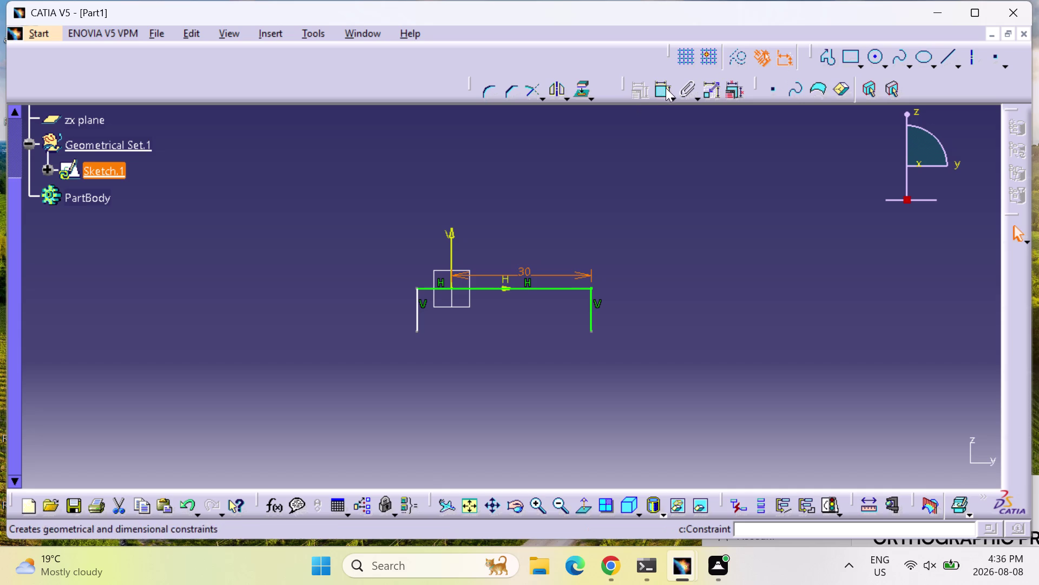
click(668, 86)
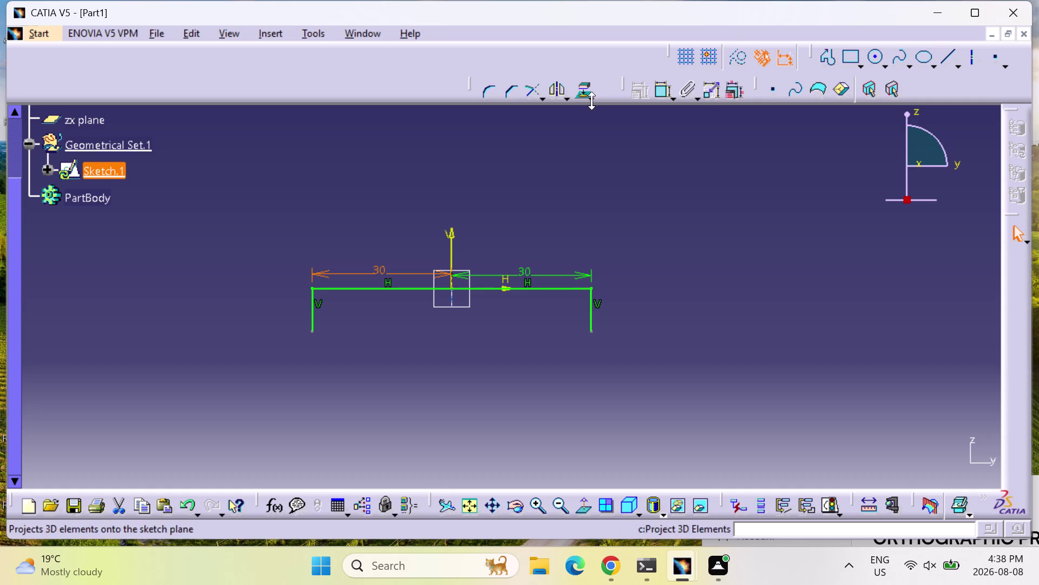
Dimension the right vertical side and change its 9.071 length to 68 mm.
click(661, 92)
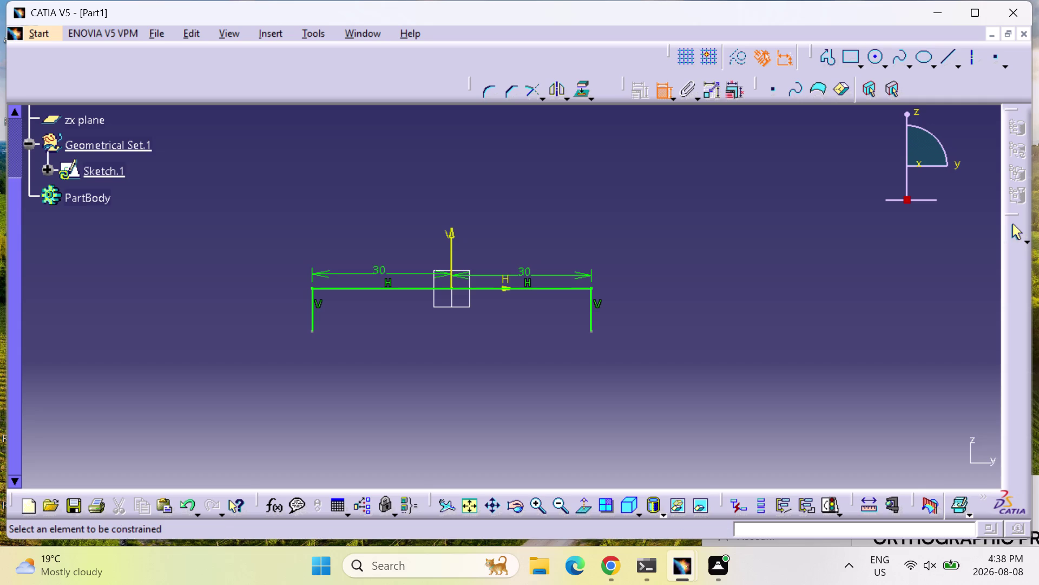
click(591, 311)
click(623, 321)
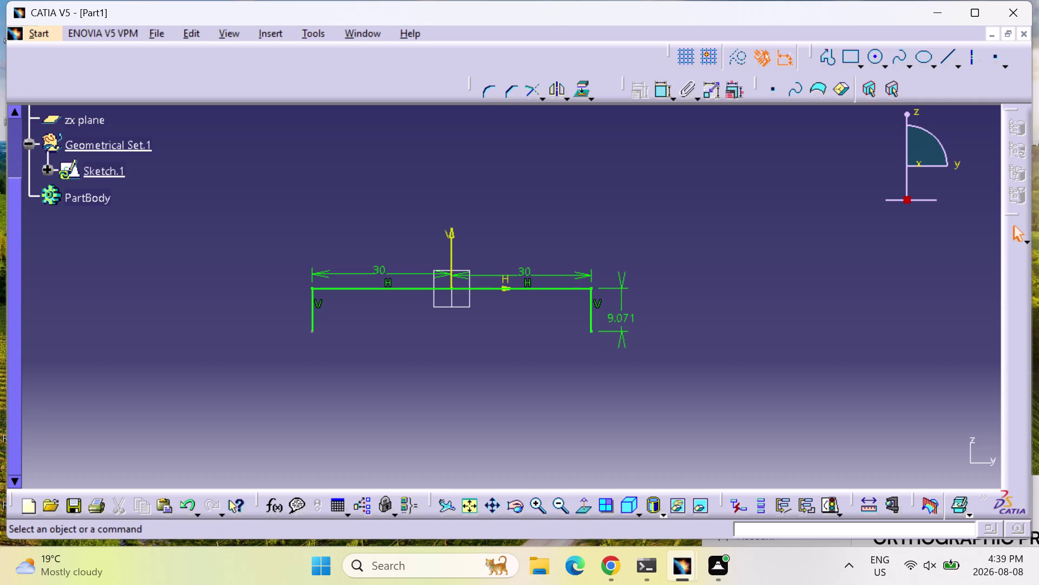
double_click(623, 313)
text(6)
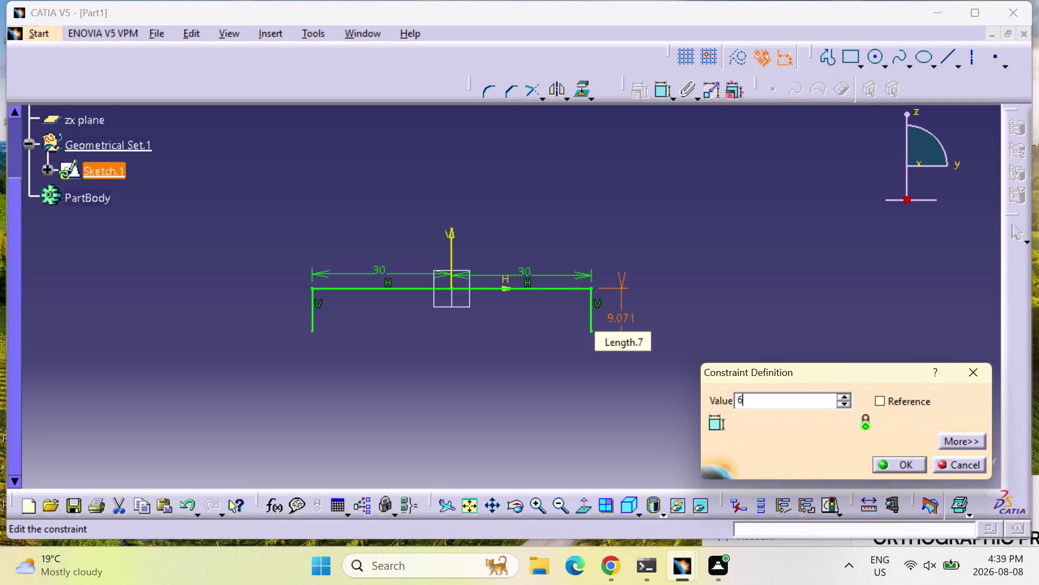
text(8)
key(Return)
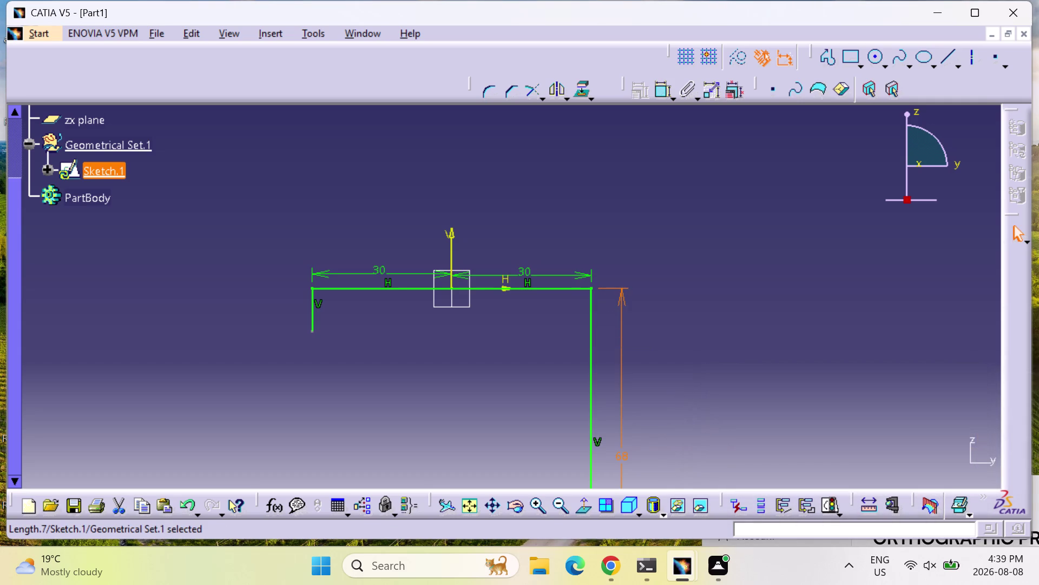
Fit the profile in view, then set the left vertical side length to 68 mm.
scroll(down, 3)
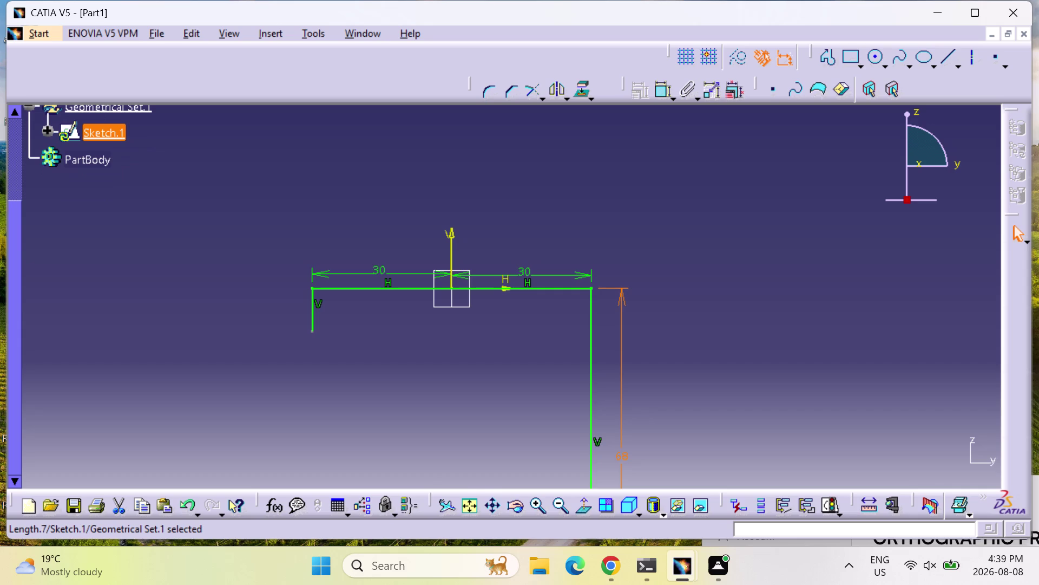
click(470, 502)
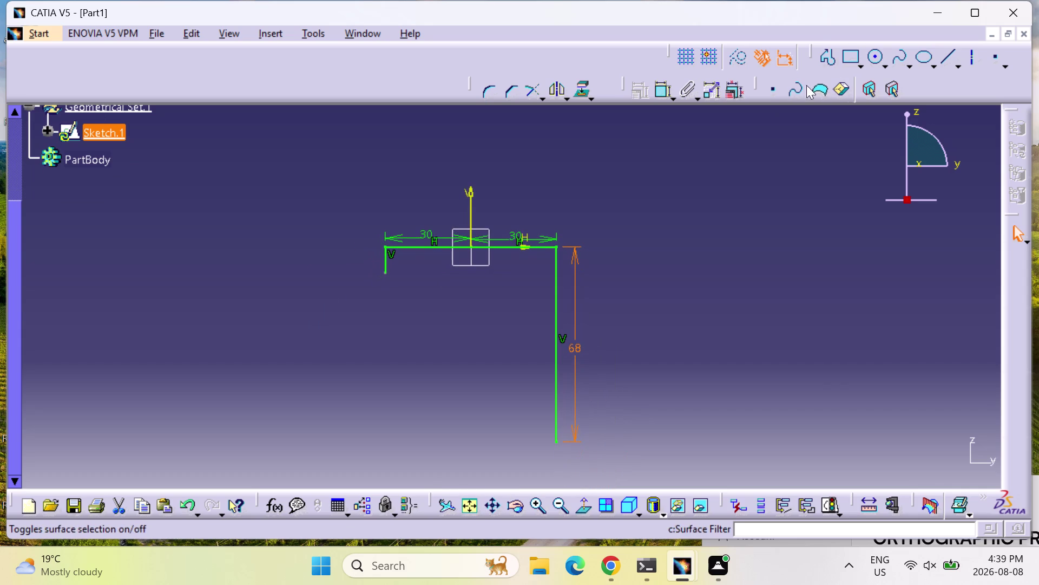
click(660, 92)
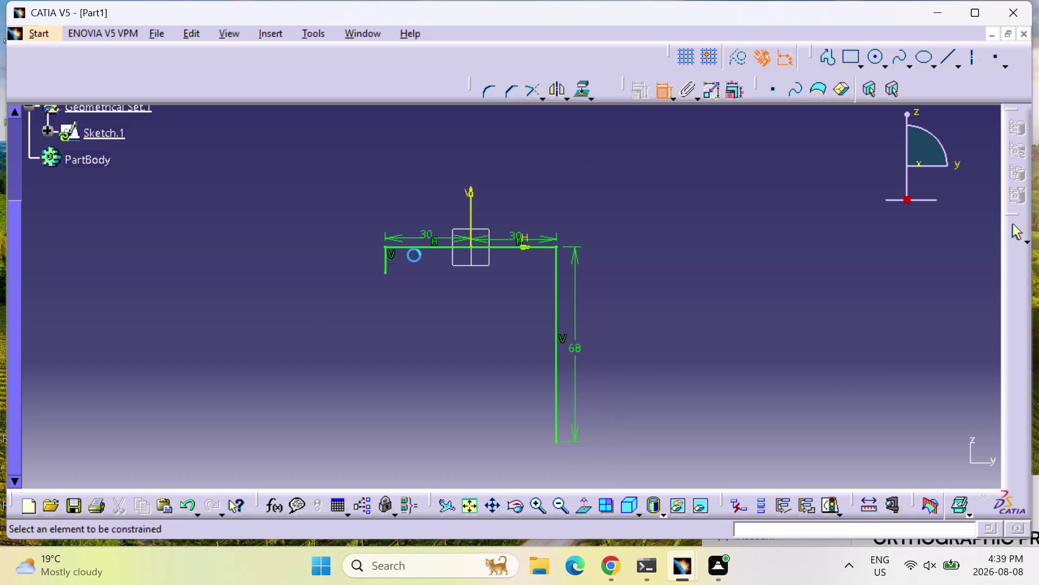
click(387, 264)
click(343, 269)
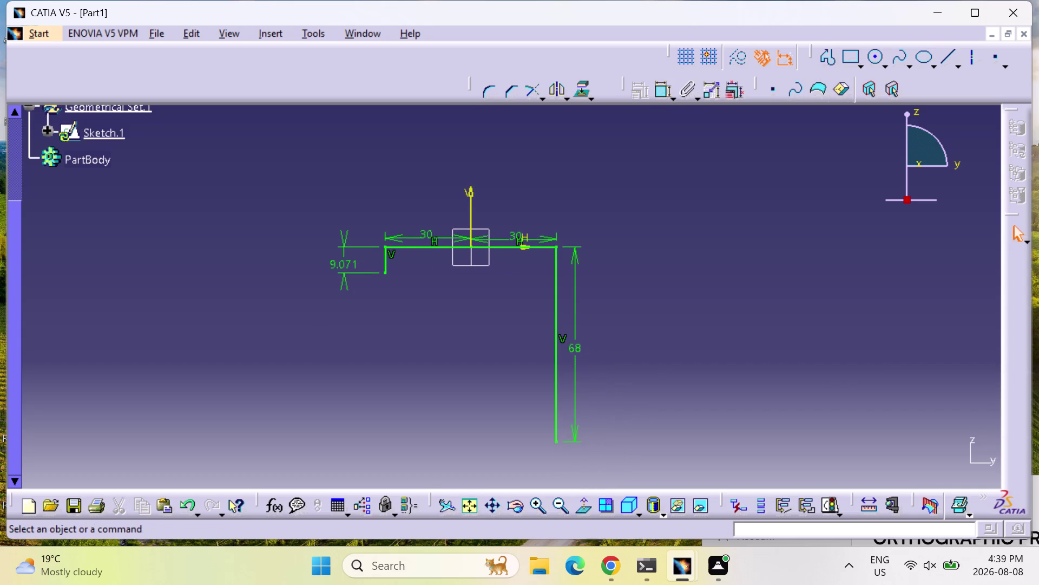
double_click(343, 262)
text(6)
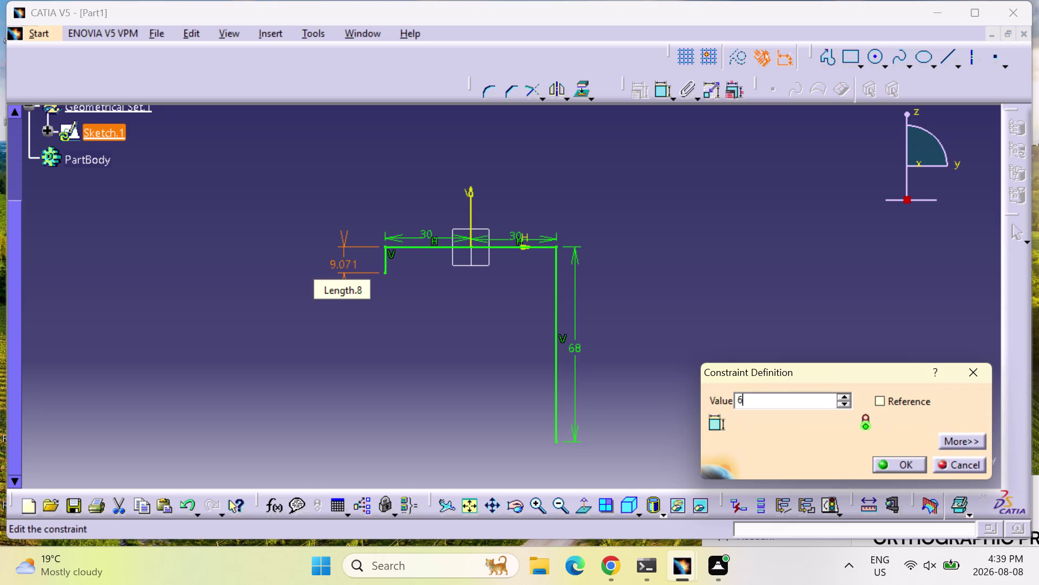
text(8)
key(Return)
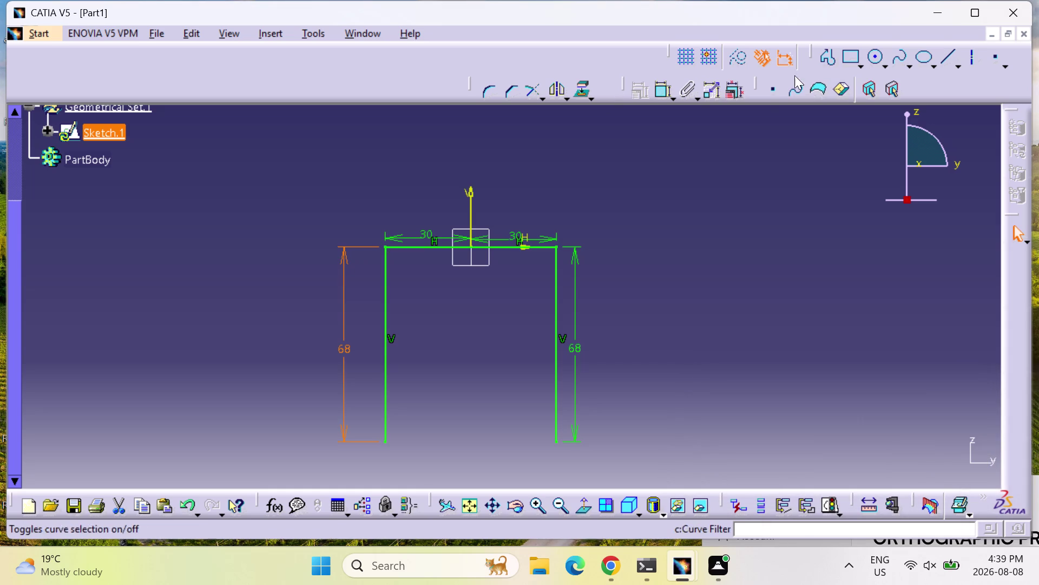
click(831, 59)
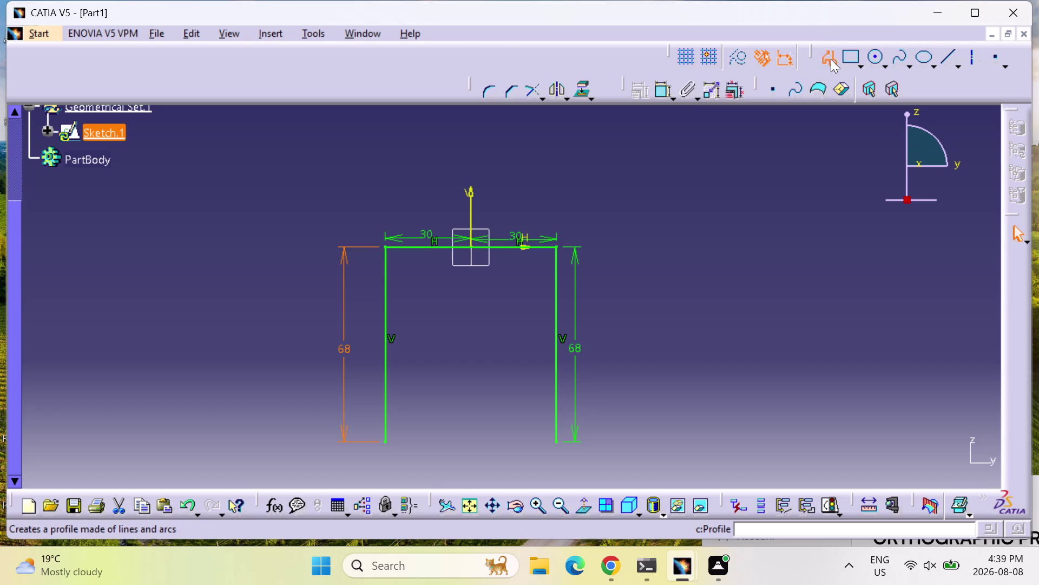
Draw a bottom edge, undo it, and delete the left 68 mm height dimension.
click(386, 441)
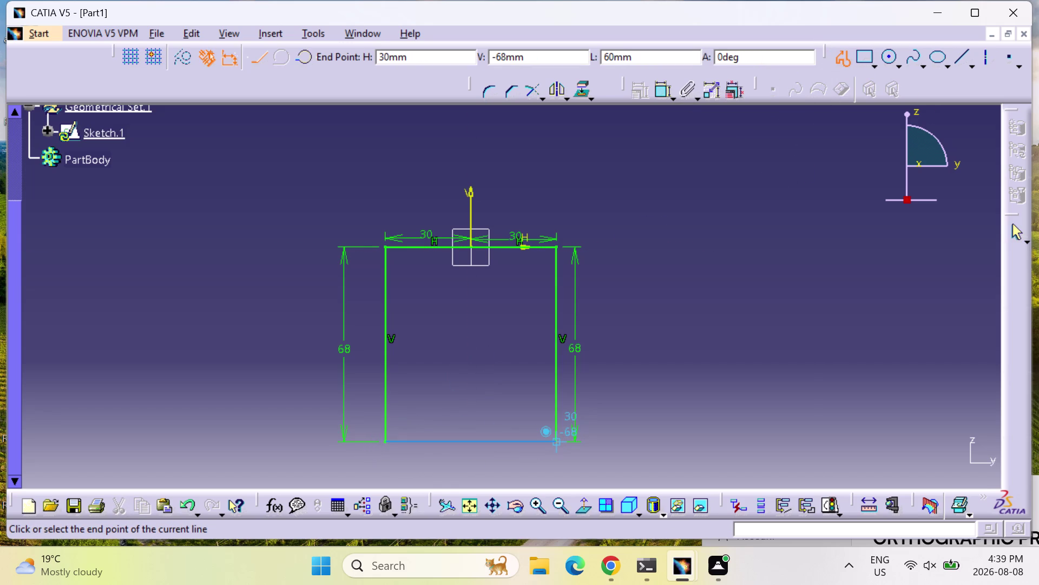
click(557, 442)
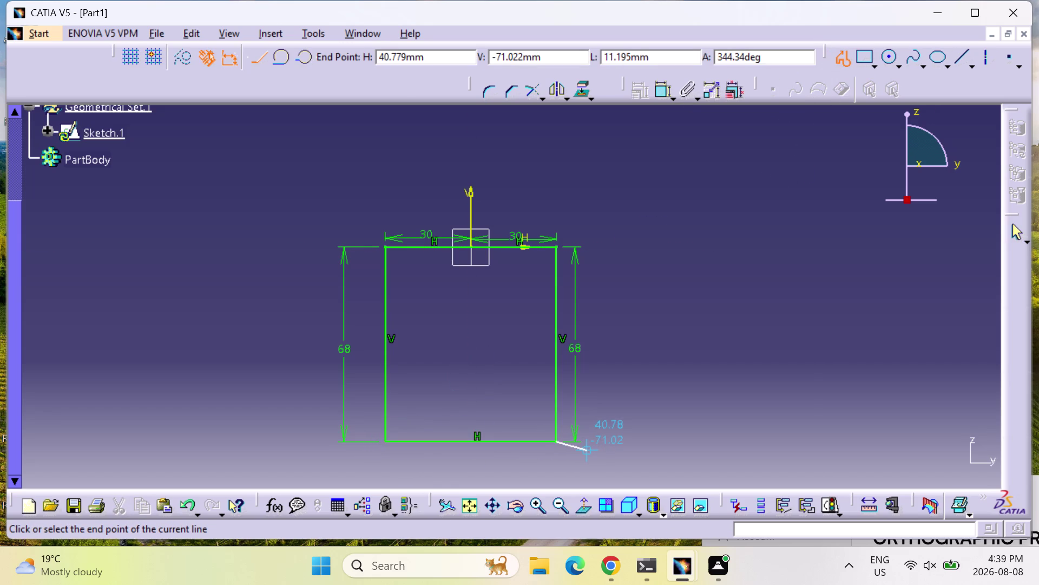
key(Escape)
key(Escape)
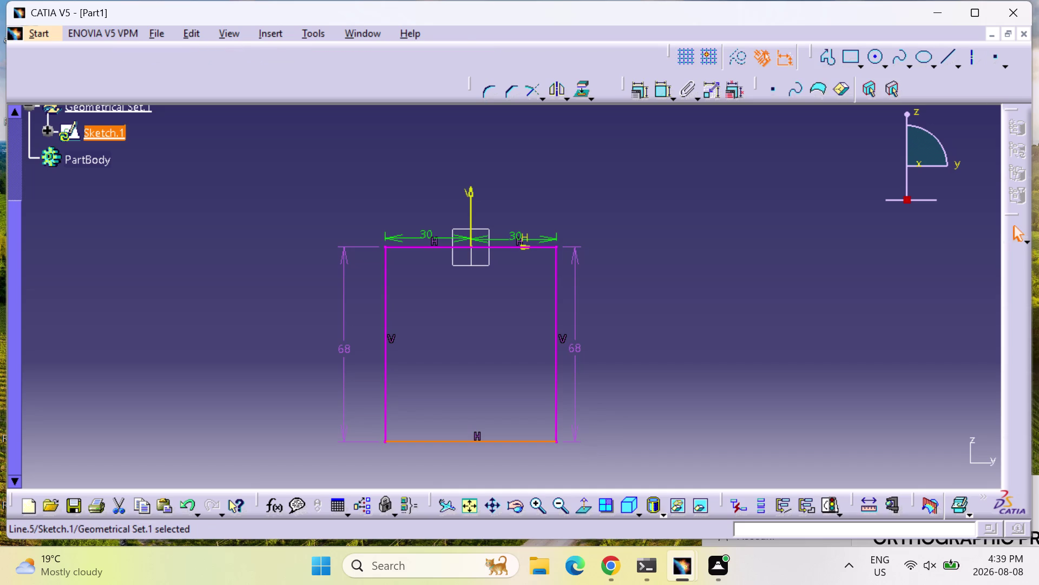
key(ctrl+z)
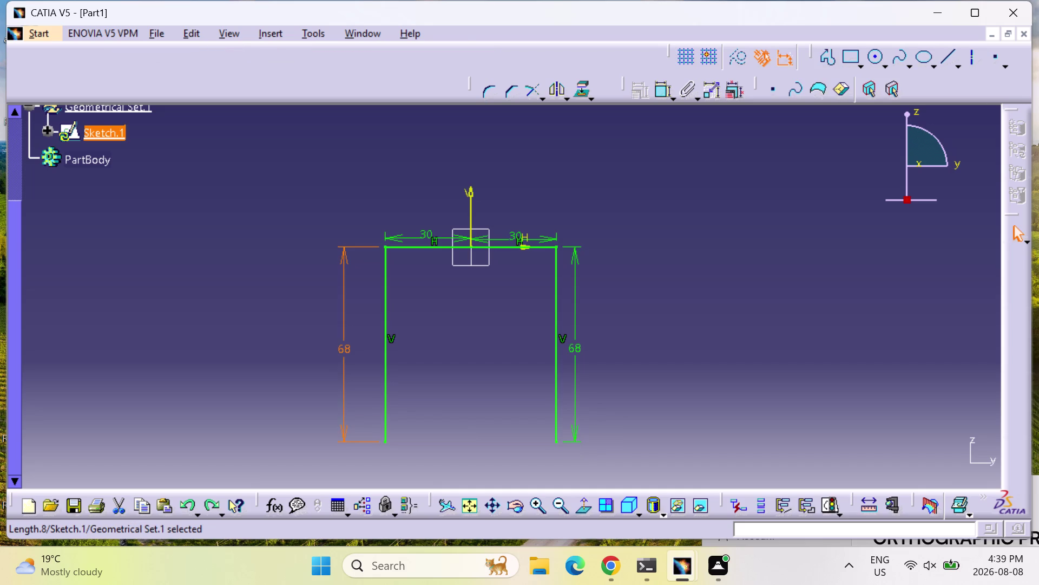
click(344, 347)
key(Delete)
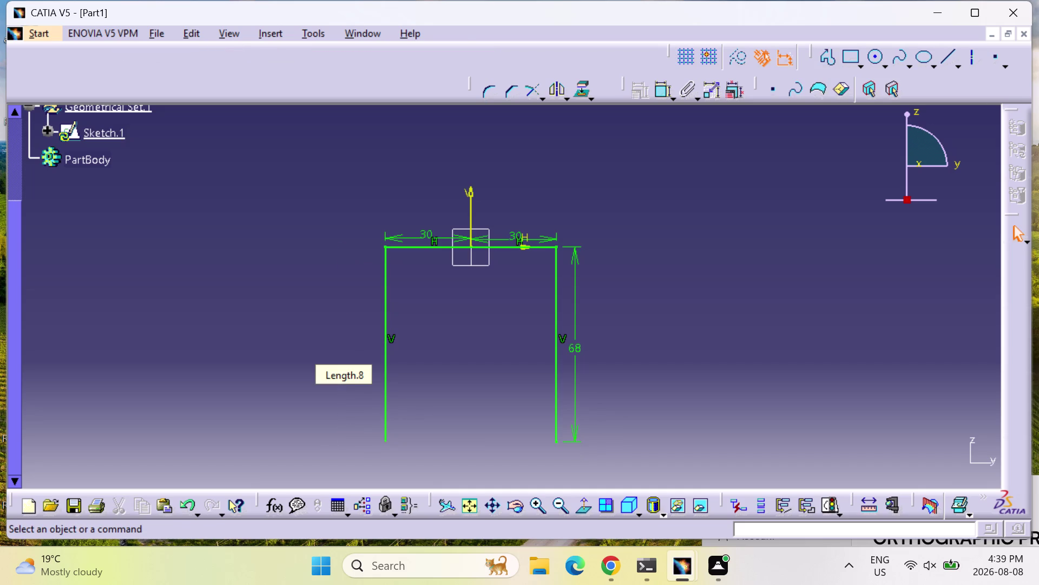
Redraw the bottom edge as a Profile line from lower-left to lower-right corner.
click(825, 57)
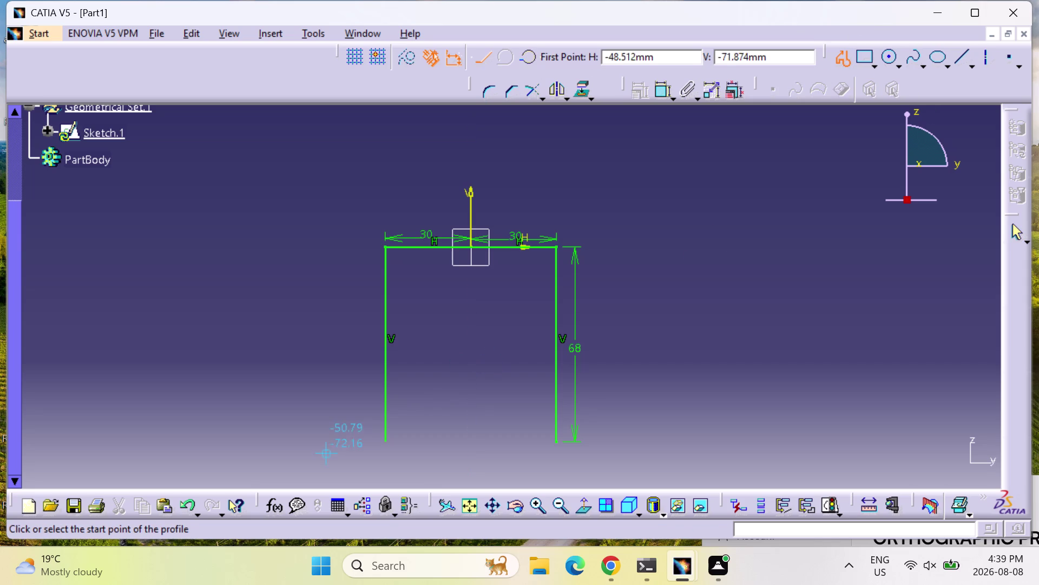
click(387, 442)
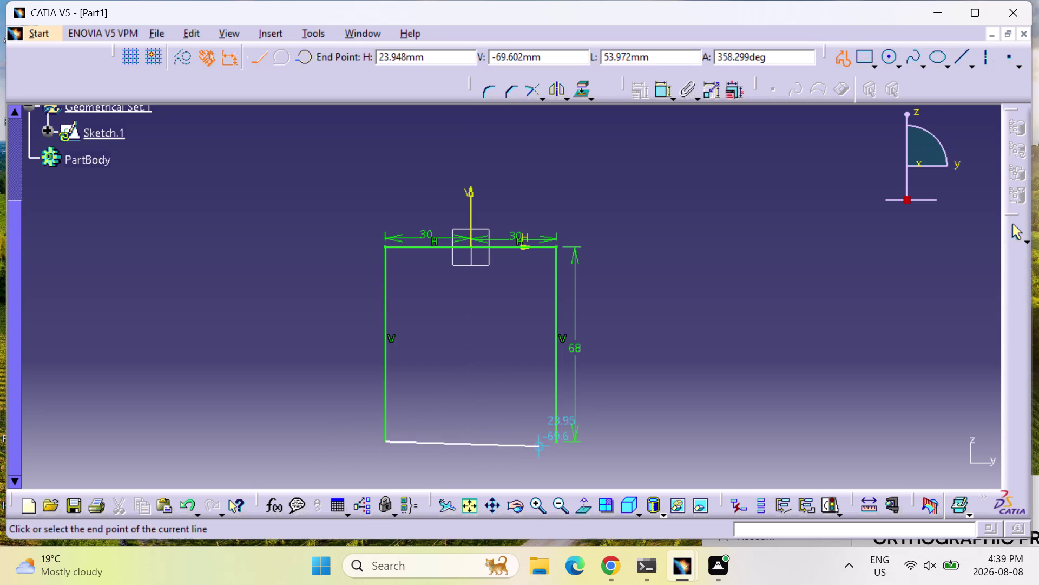
click(554, 441)
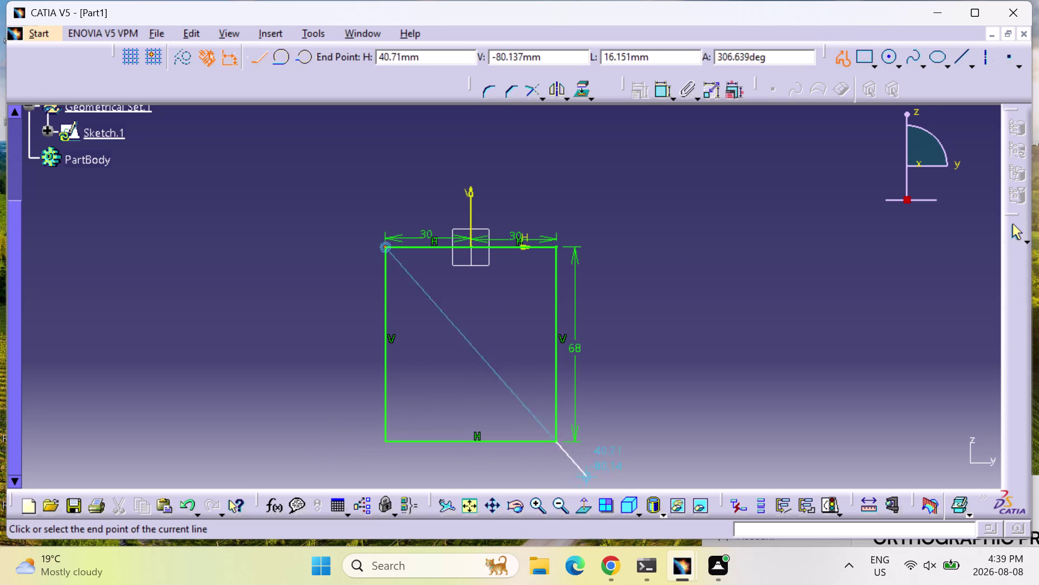
key(Escape)
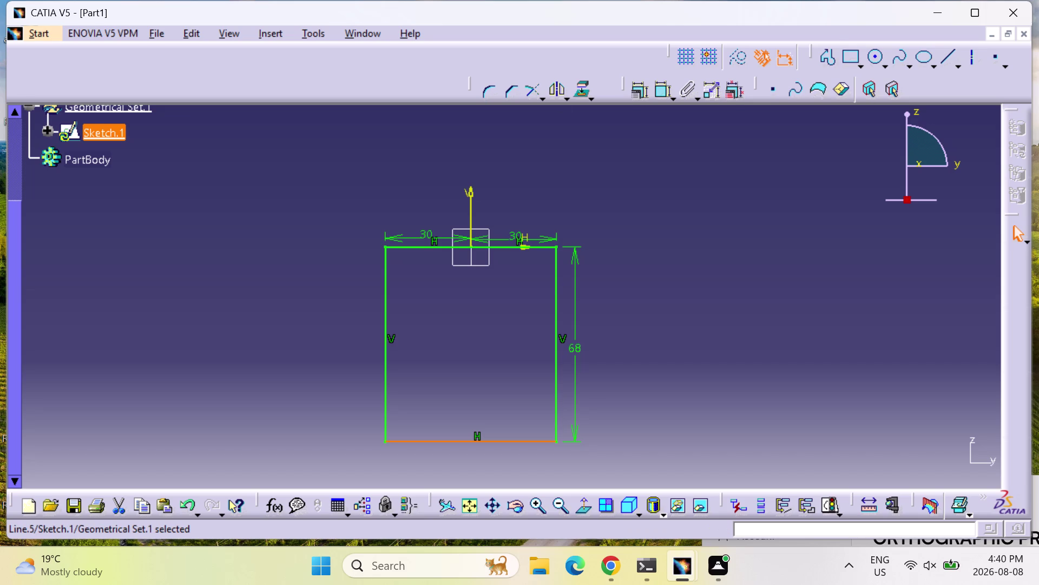
Drag the constraint, operation and other tool groups into a single row under the menu bar.
scroll(up, 3)
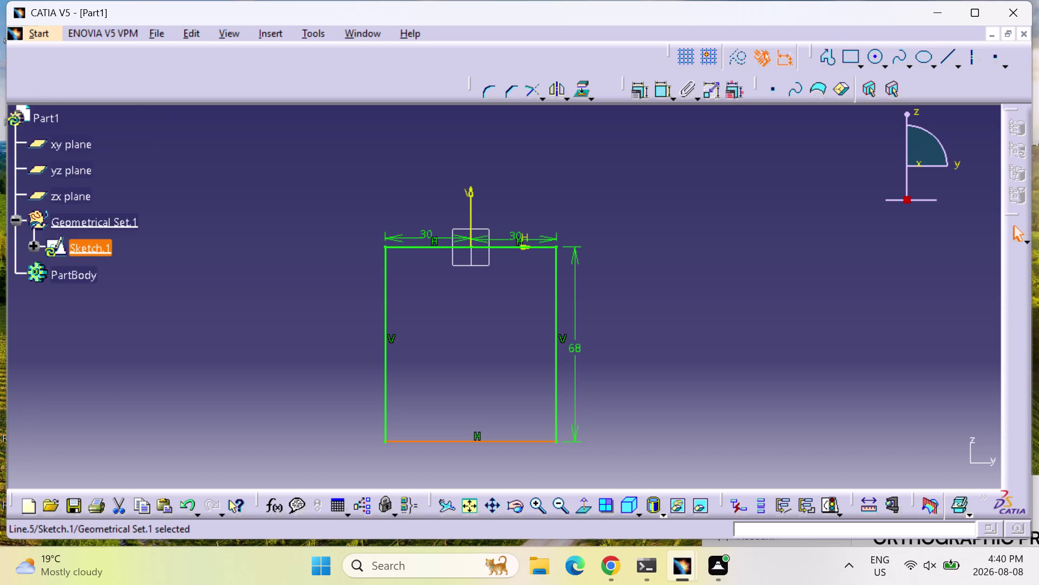
scroll(up, 3)
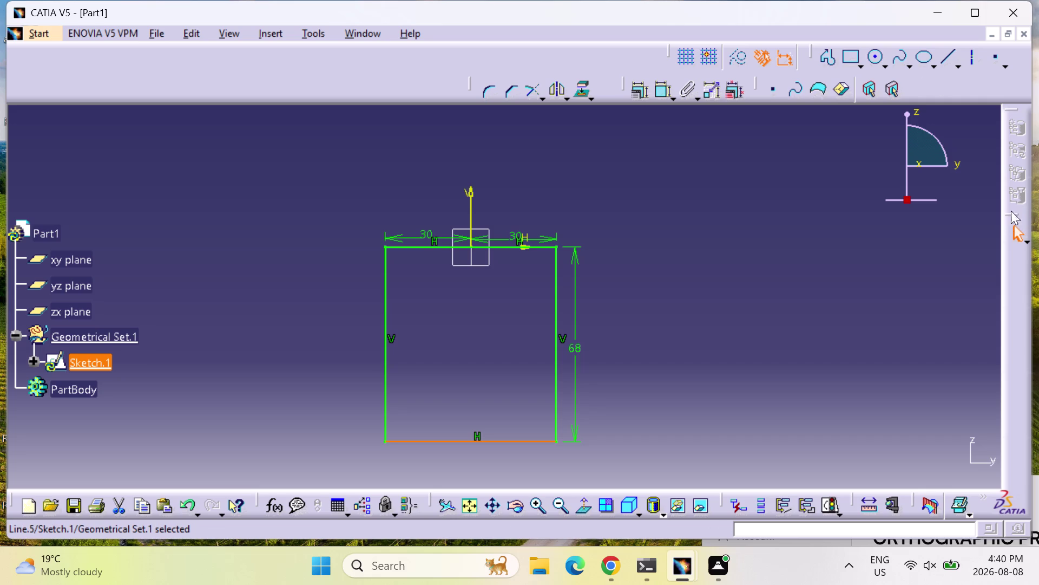
drag(1006, 65, 1003, 76)
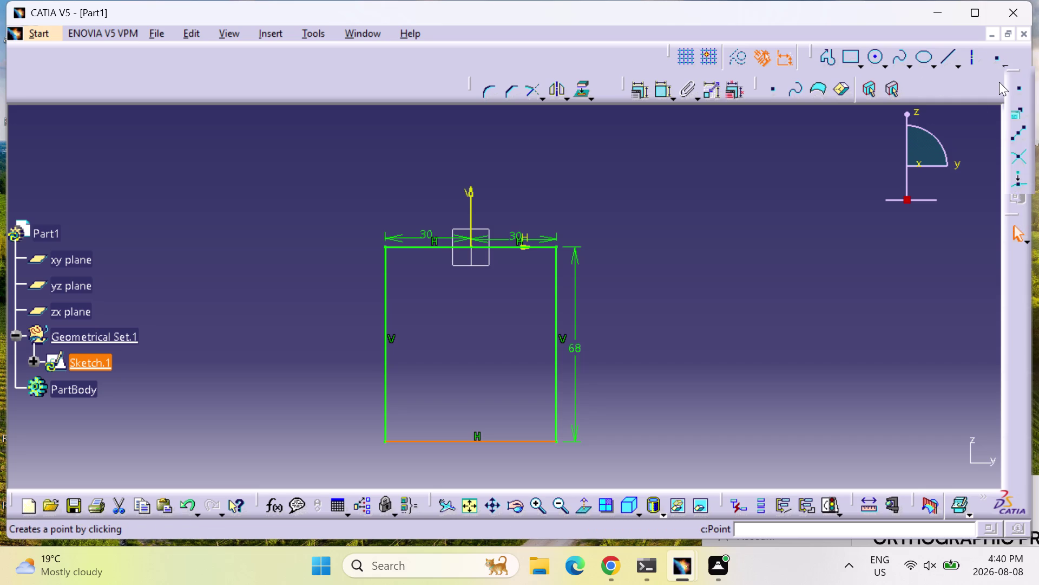
drag(1003, 76, 999, 83)
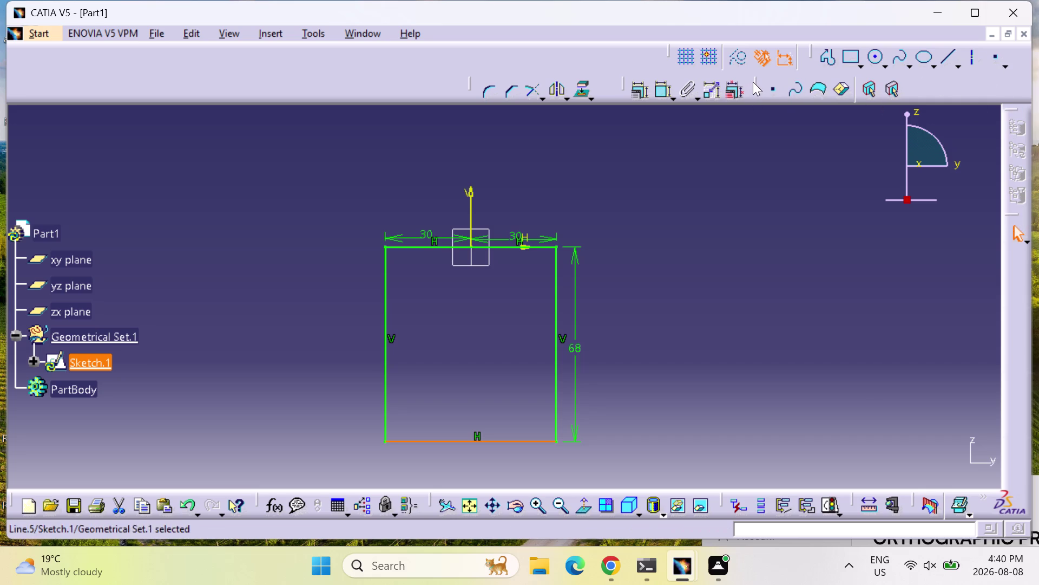
drag(754, 81, 645, 61)
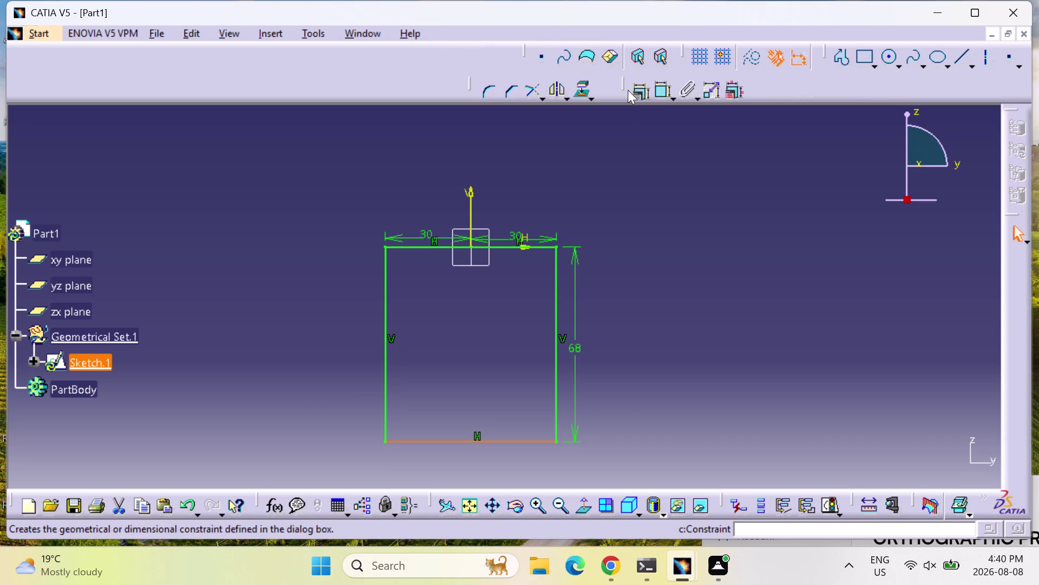
drag(625, 84, 538, 79)
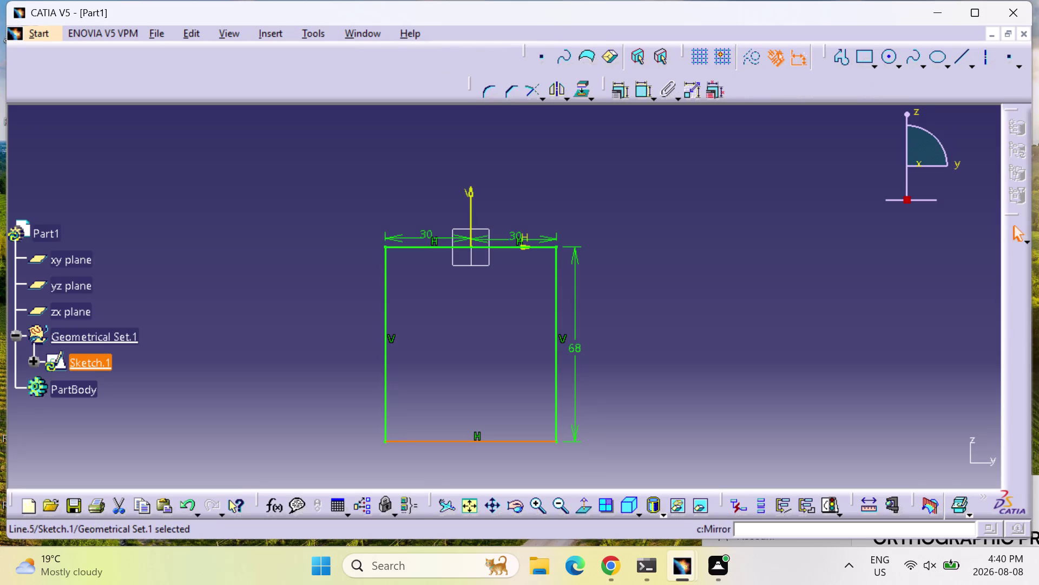
drag(475, 85, 392, 72)
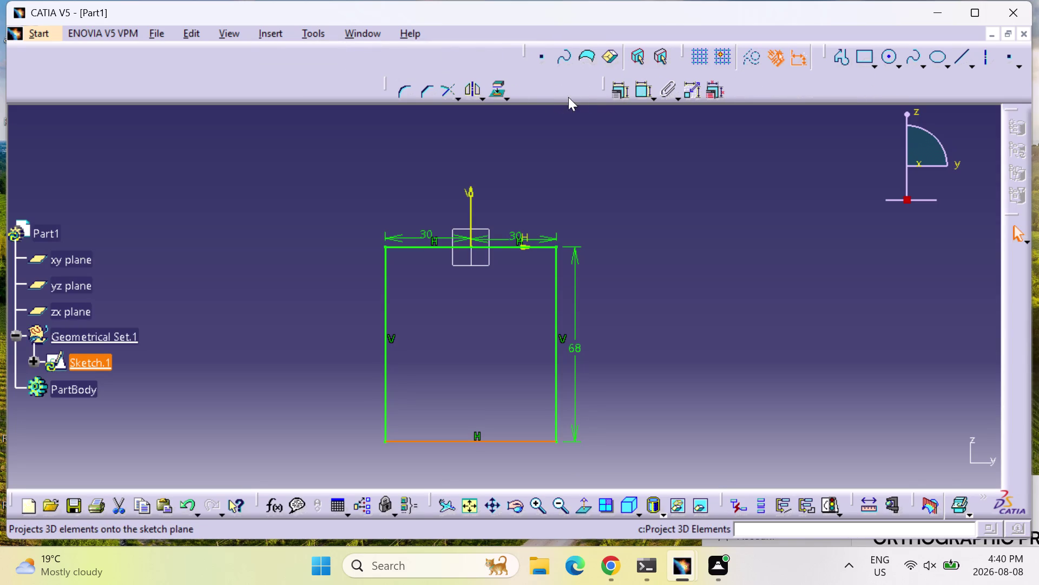
drag(606, 85, 534, 67)
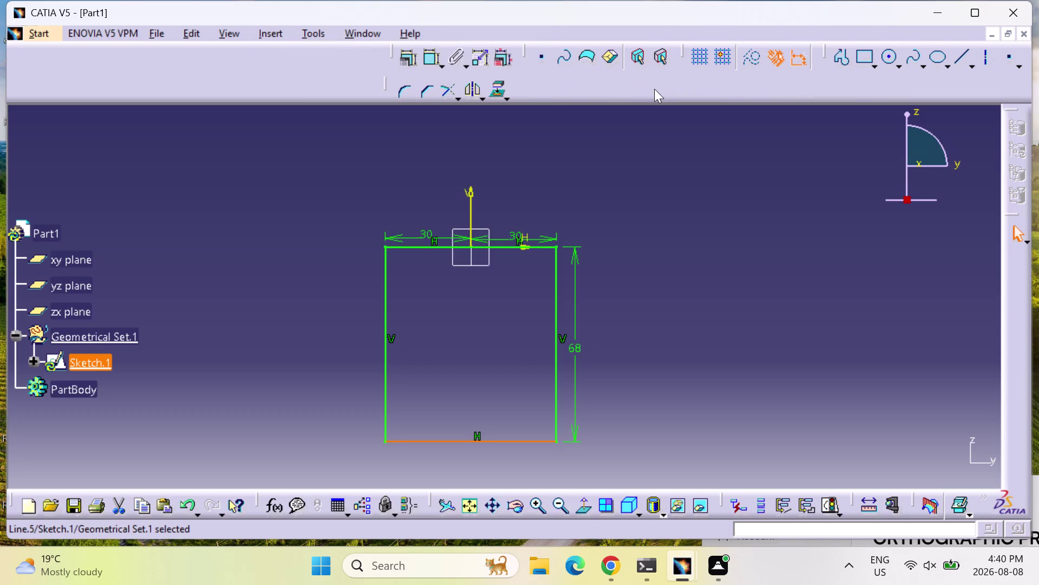
drag(390, 87, 314, 62)
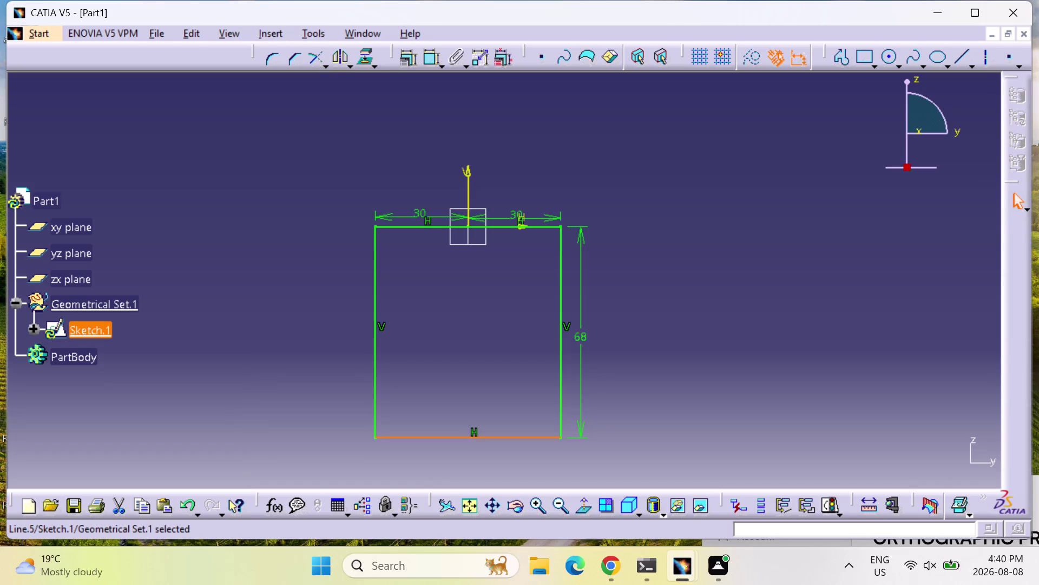
Bring up the Customize dialog from the toolbar context menu and show its Toolbars page.
right_click(864, 16)
right_click(828, 36)
right_click(899, 46)
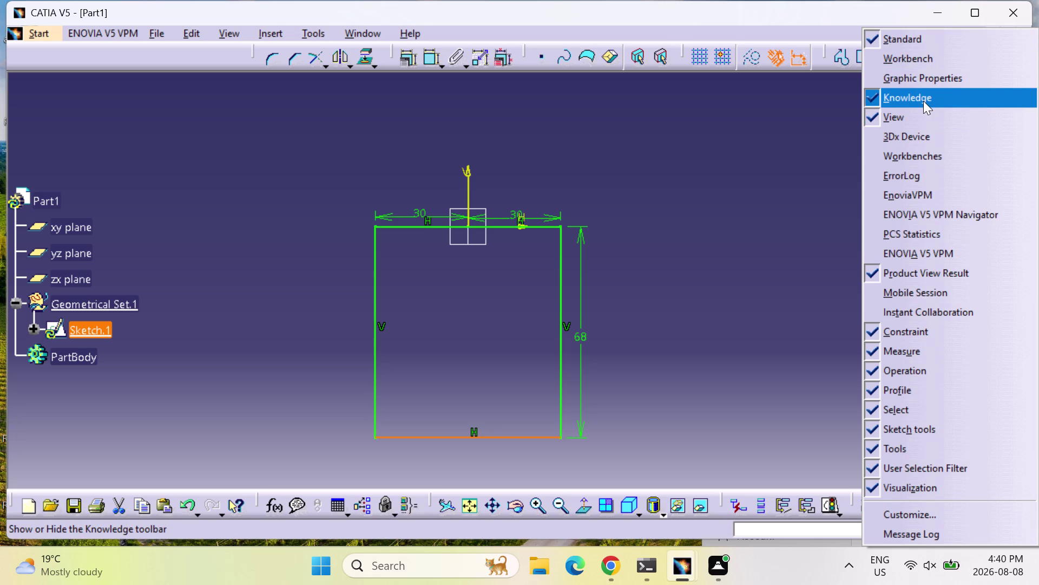
scroll(down, 3)
click(931, 511)
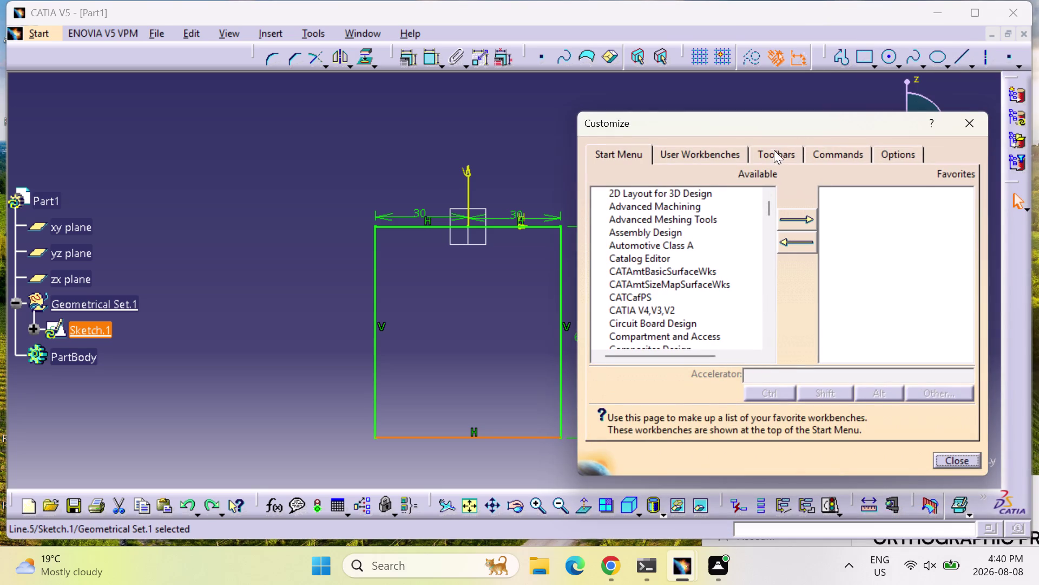
click(774, 150)
Restore all toolbar contents and default positions, confirming each reset.
click(940, 255)
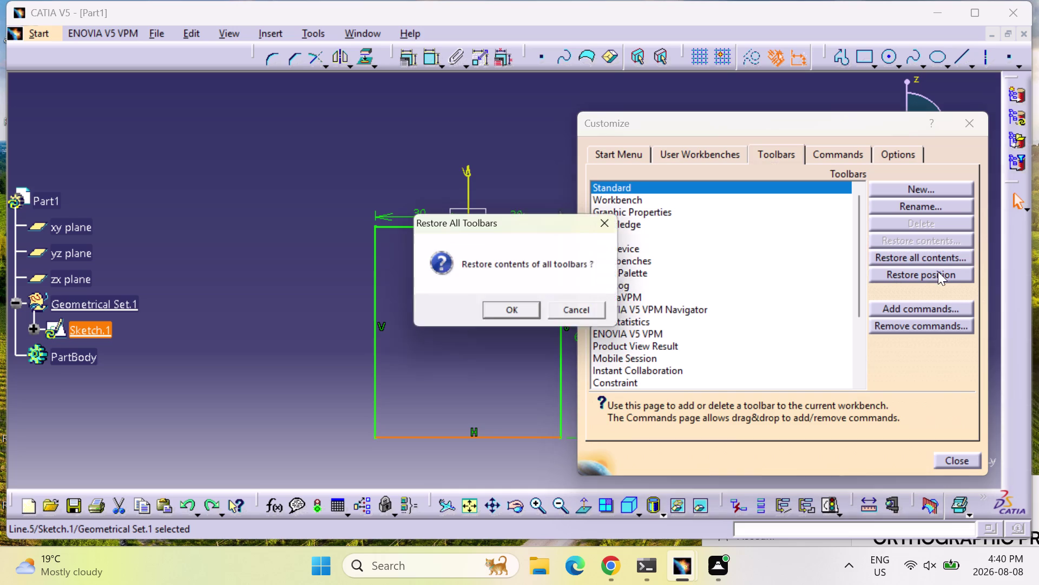
click(519, 312)
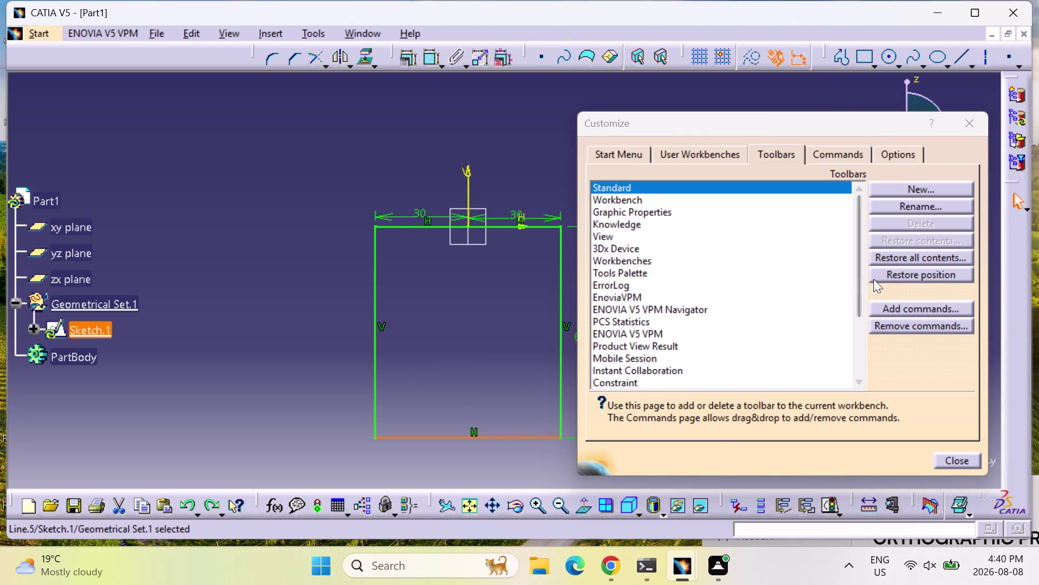
click(882, 275)
click(505, 308)
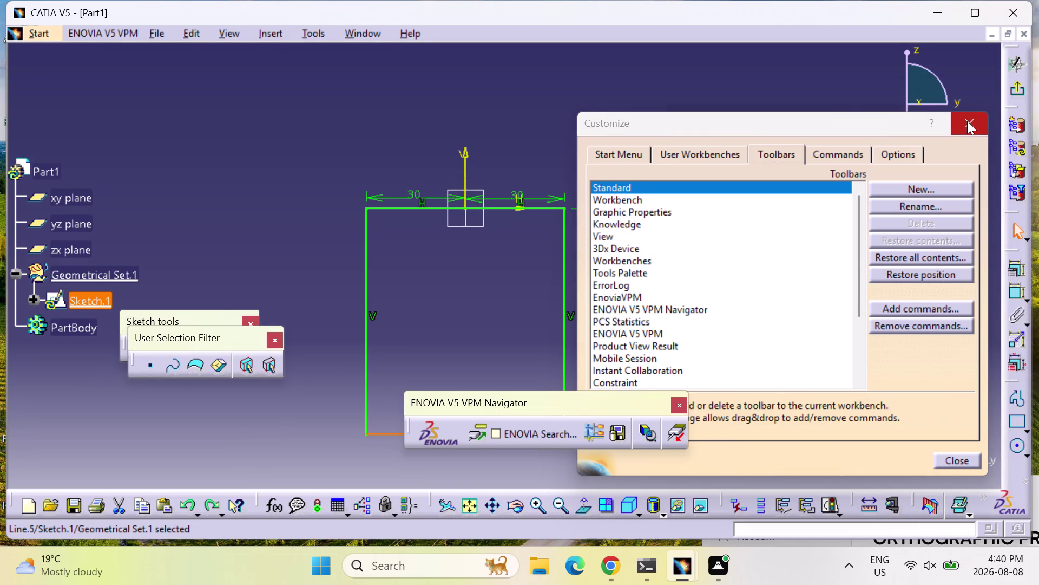